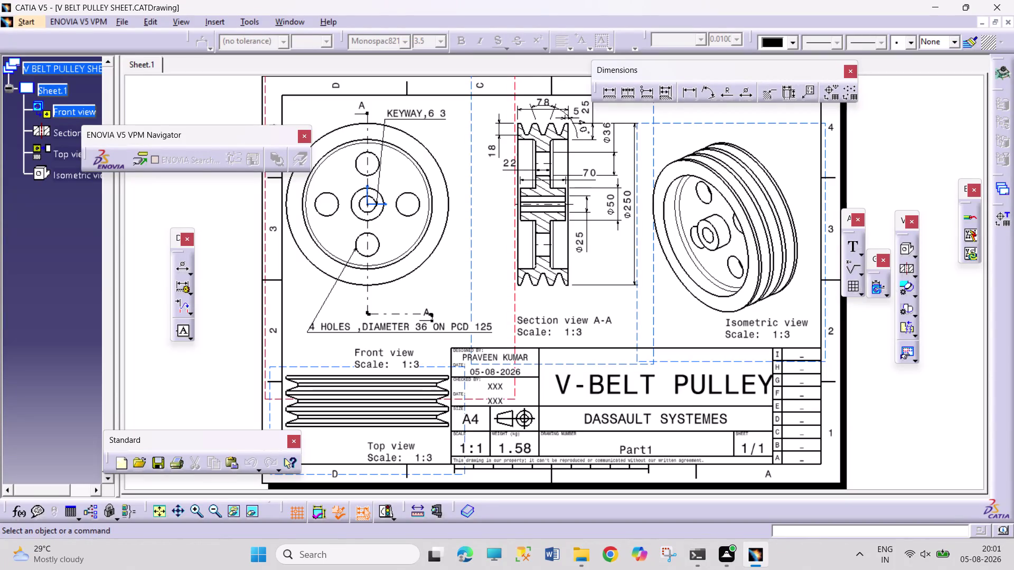
Nudge the Dimensions toolbar off its spot above the section view.
drag(776, 138, 801, 167)
drag(773, 134, 805, 178)
drag(779, 135, 779, 137)
drag(780, 137, 806, 175)
drag(790, 141, 810, 177)
drag(784, 135, 809, 178)
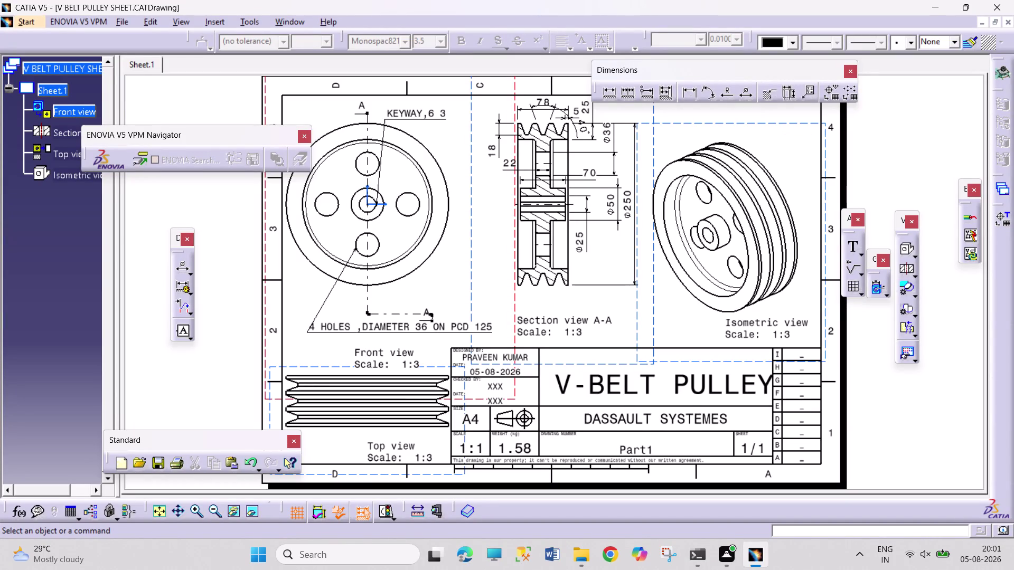
drag(790, 142, 807, 182)
drag(789, 145, 803, 170)
drag(777, 139, 801, 175)
drag(774, 137, 796, 167)
drag(796, 167, 809, 184)
drag(780, 141, 798, 178)
drag(780, 144, 805, 186)
drag(783, 147, 814, 196)
drag(790, 149, 798, 166)
drag(799, 167, 813, 202)
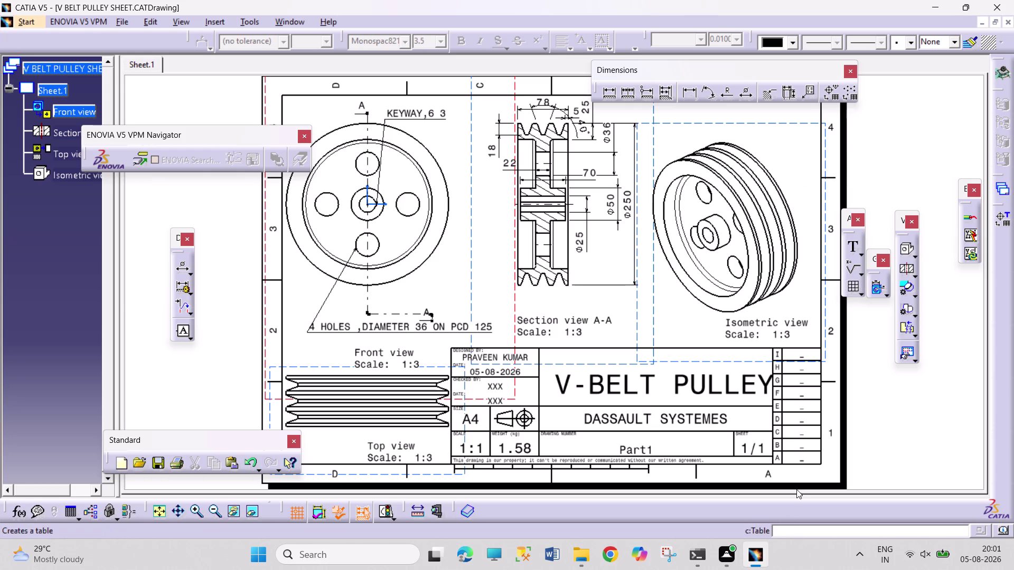
Shift the toolbar around the lower-right area of the sheet canvas.
drag(878, 374, 908, 451)
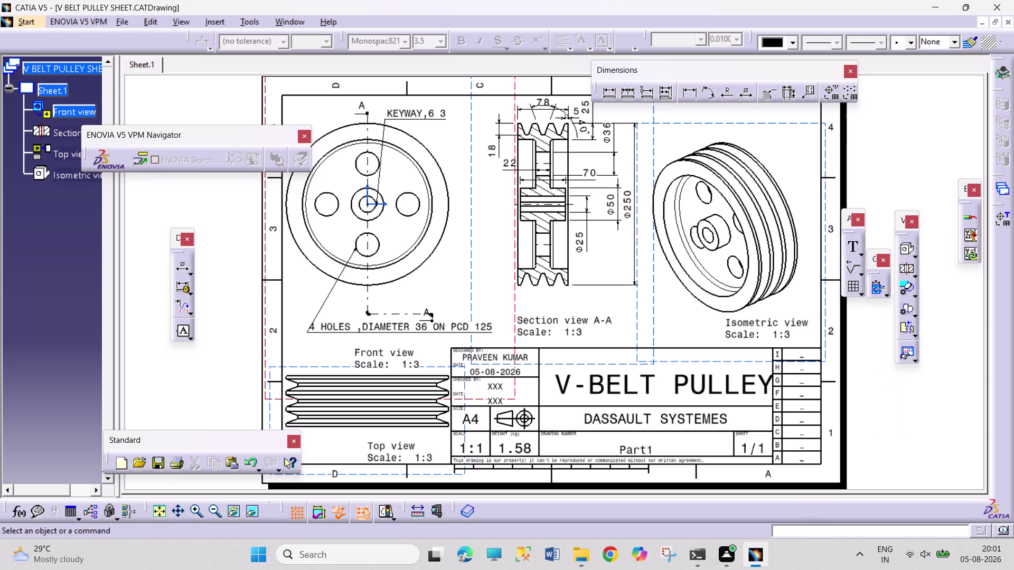
drag(907, 452, 908, 452)
drag(878, 324, 932, 460)
drag(869, 312, 938, 445)
drag(938, 446, 947, 452)
drag(871, 308, 905, 368)
drag(905, 368, 939, 472)
drag(869, 314, 944, 458)
drag(852, 315, 853, 321)
drag(853, 321, 978, 488)
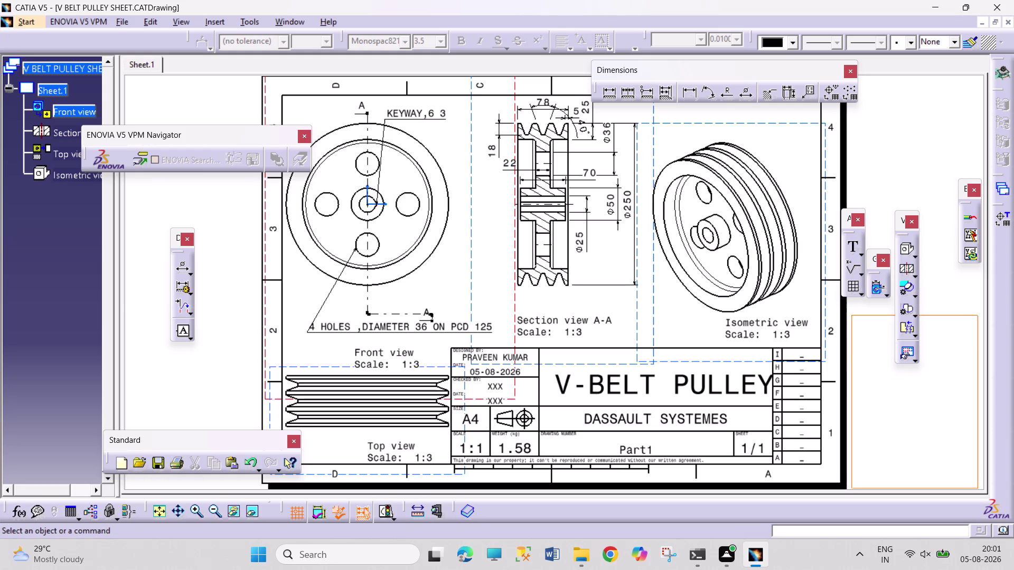
drag(977, 487, 978, 481)
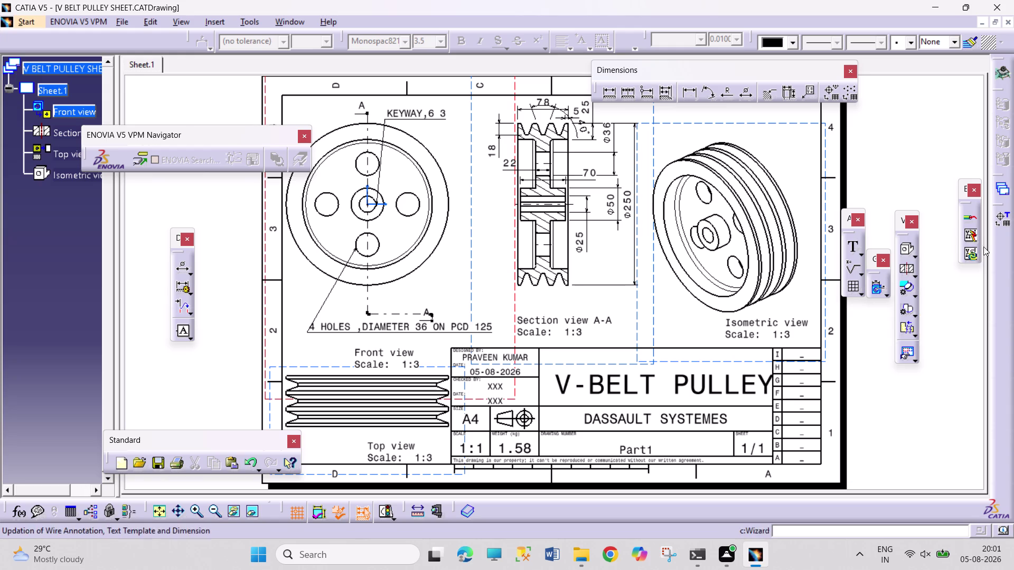
Pull the Dimensions toolbar from the top edge down the right side.
drag(896, 97, 936, 186)
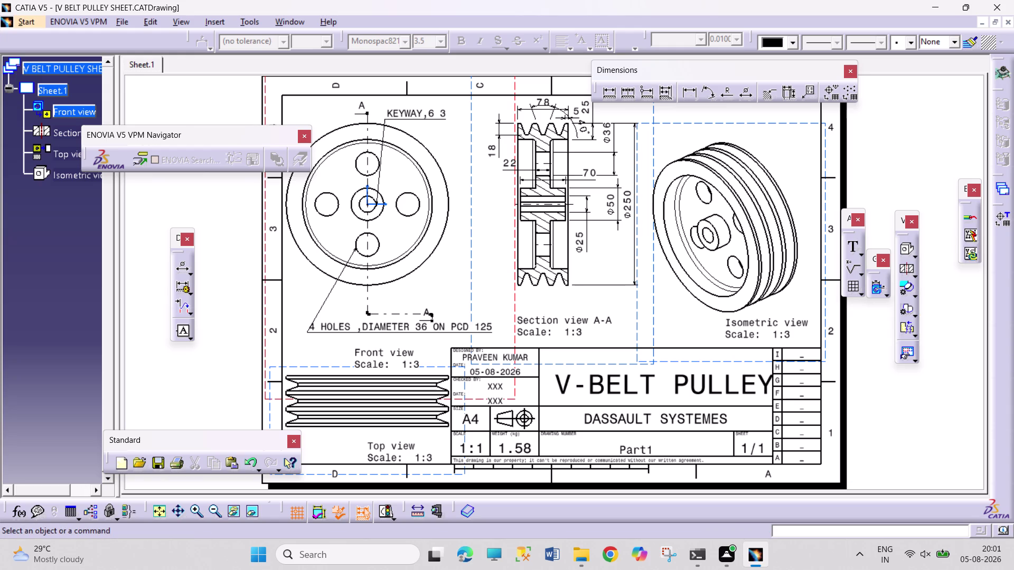
drag(886, 107, 931, 216)
drag(931, 217, 931, 405)
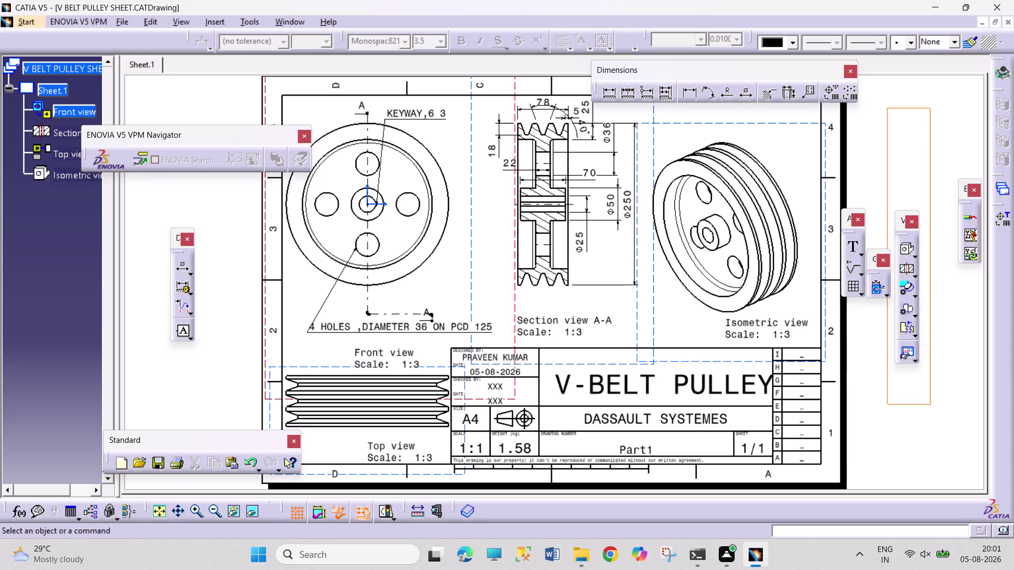
drag(930, 404, 930, 430)
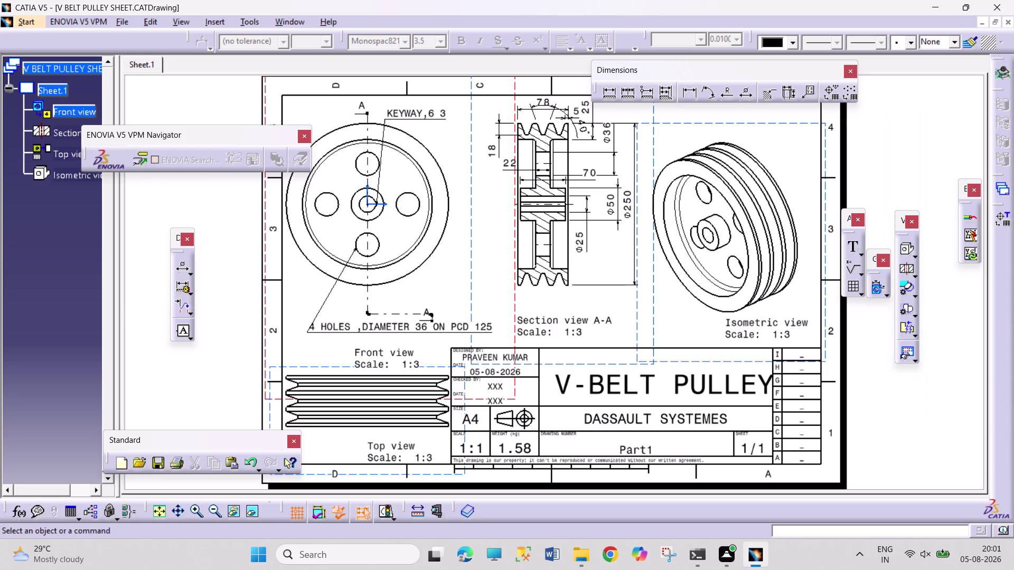
drag(929, 430, 930, 453)
drag(870, 102, 944, 470)
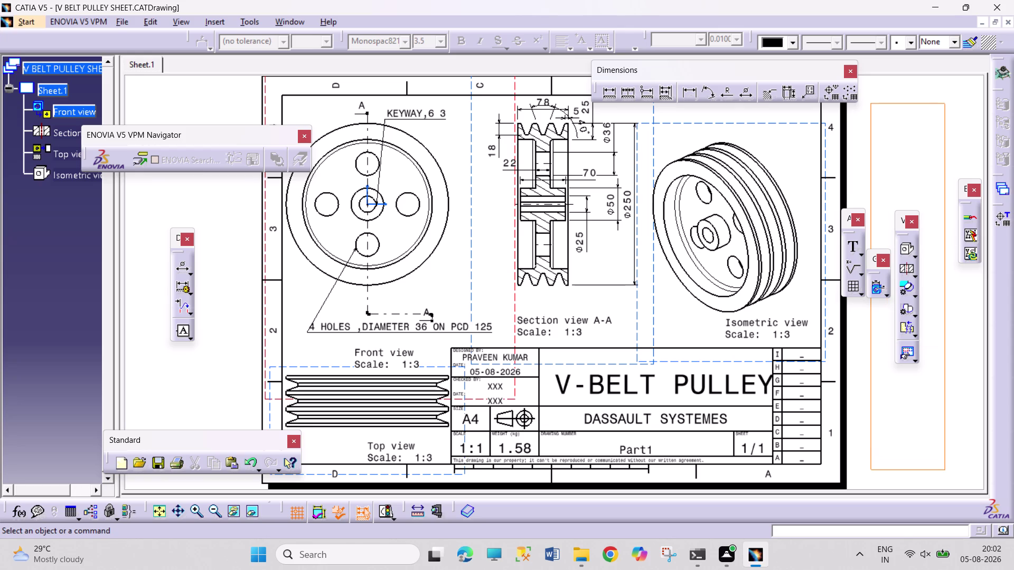
drag(944, 471, 946, 460)
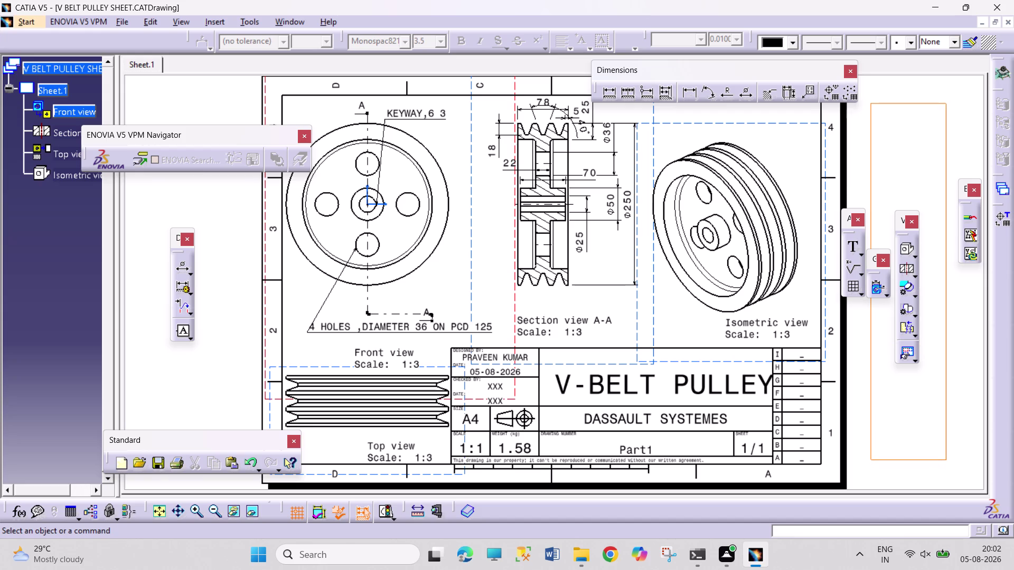
drag(945, 460, 944, 457)
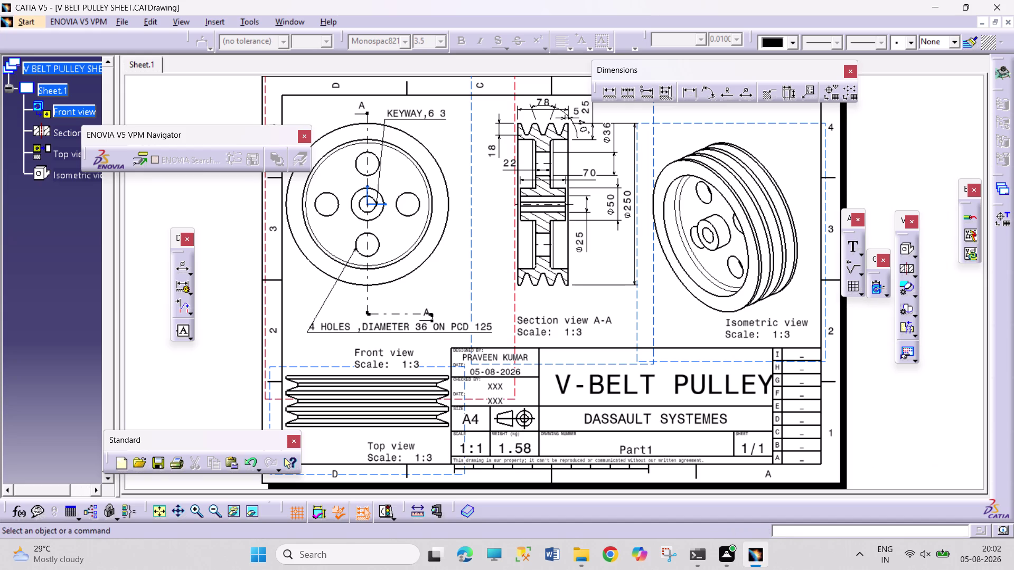
drag(871, 91, 950, 462)
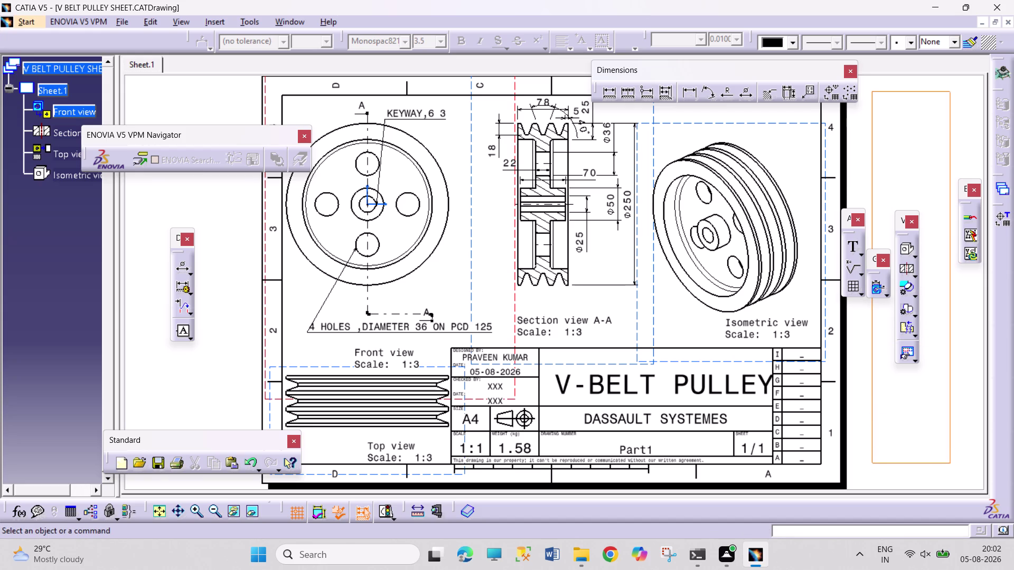
drag(949, 462, 944, 477)
Carry the dimensioning tools toward the isometric view, clear of the section view.
drag(858, 97, 886, 194)
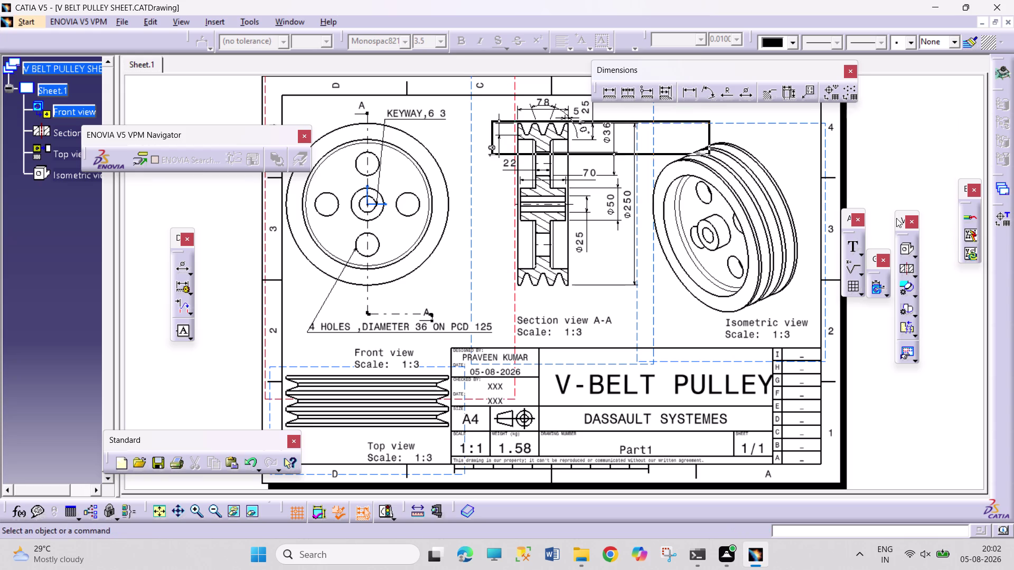
drag(887, 194, 911, 254)
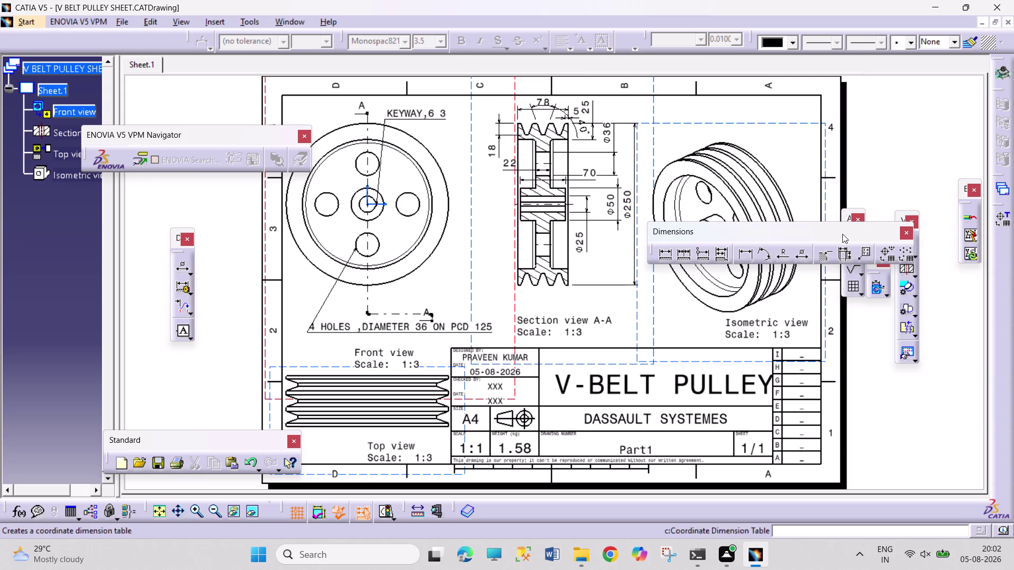
drag(841, 229, 851, 85)
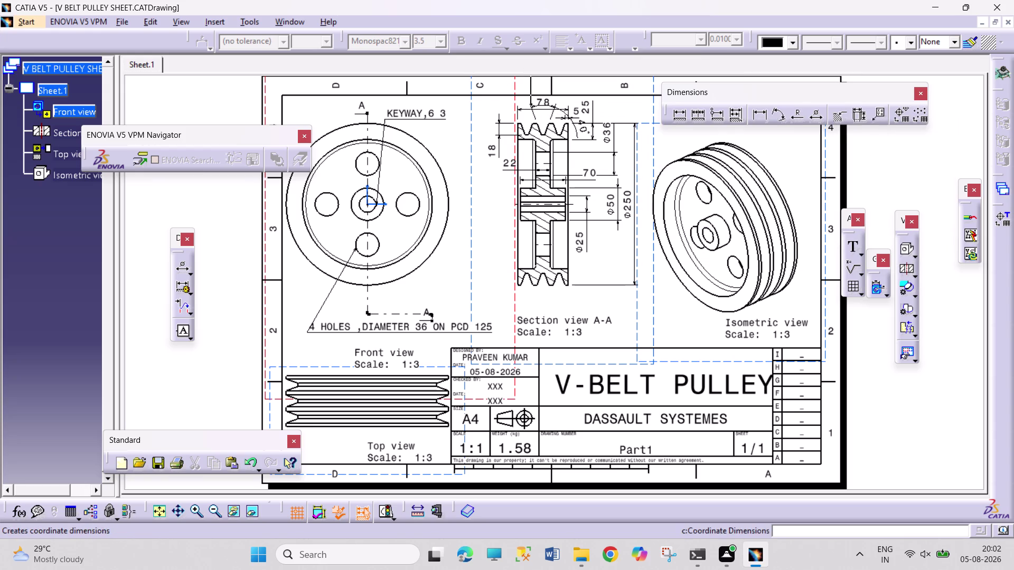
drag(860, 149, 941, 423)
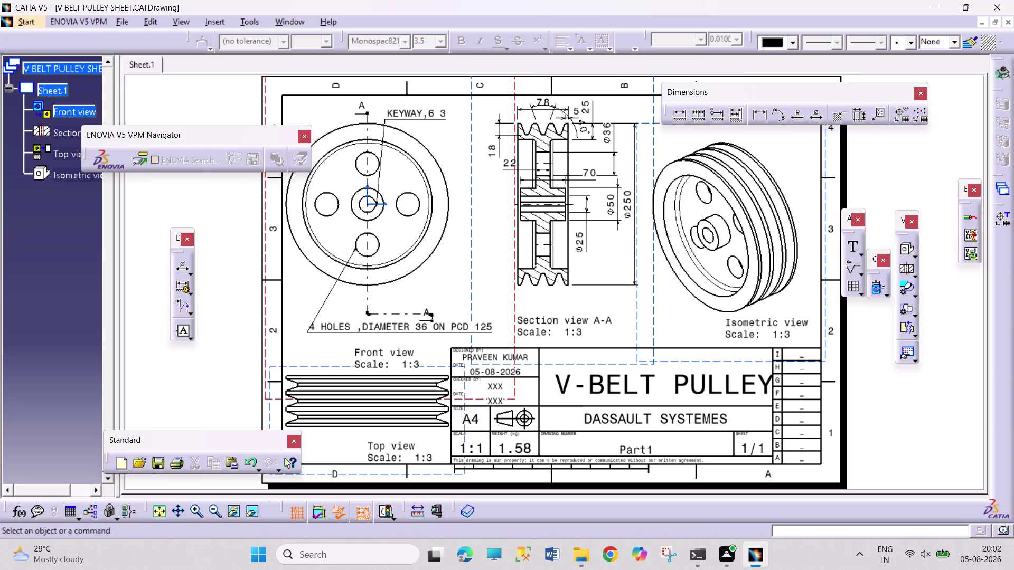
drag(940, 423, 941, 445)
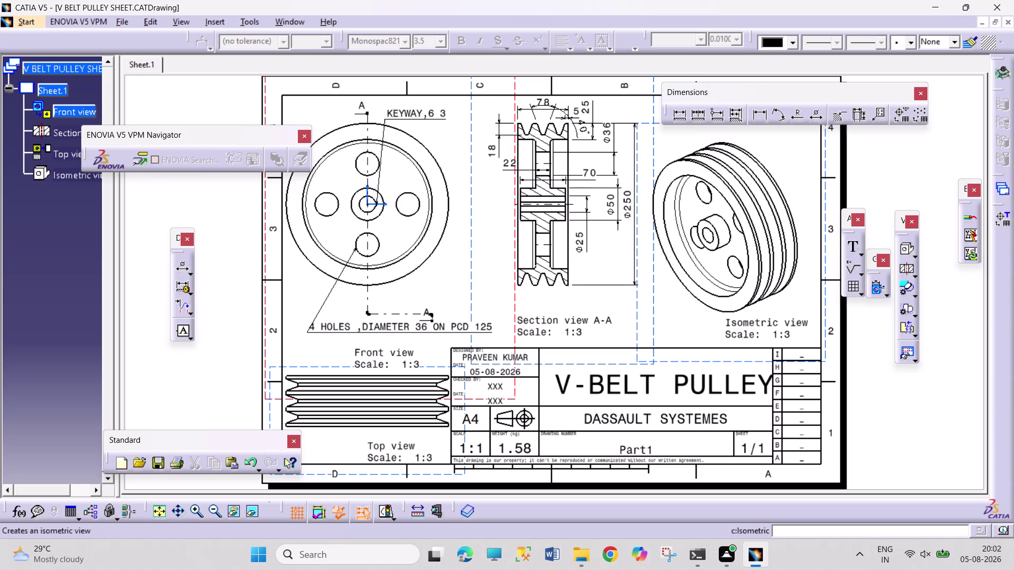
drag(864, 140, 943, 449)
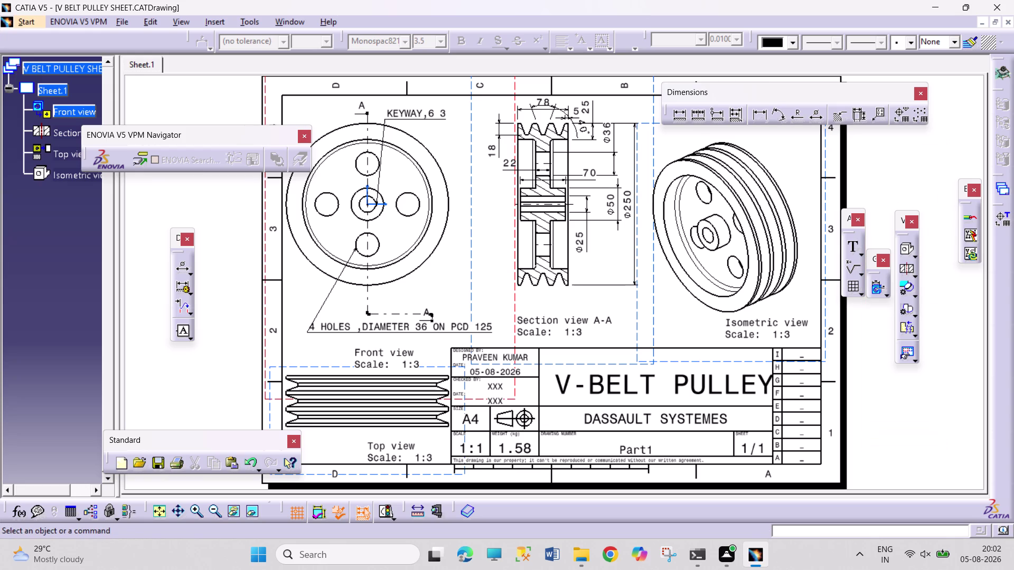
drag(862, 140, 943, 348)
drag(942, 349, 945, 436)
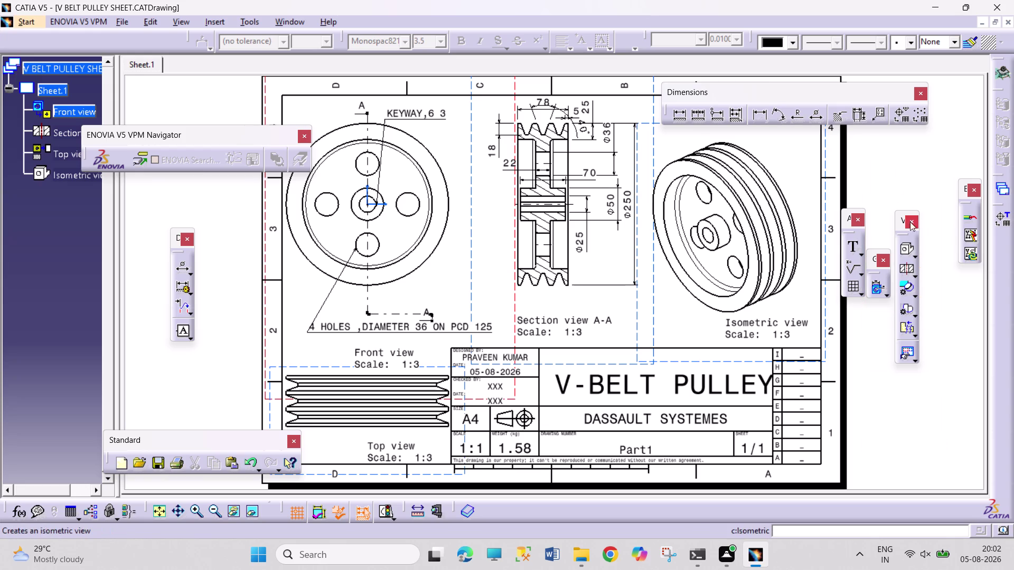
drag(862, 164, 949, 433)
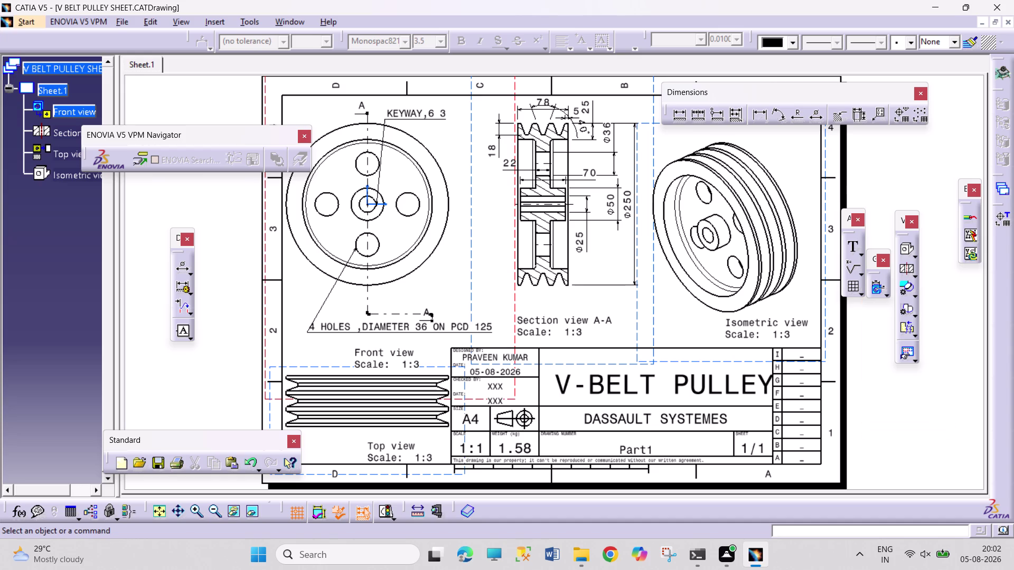
drag(949, 433, 949, 446)
Settle the Dimensions toolbar on the right, above the isometric view area.
drag(862, 150, 891, 210)
drag(891, 210, 940, 427)
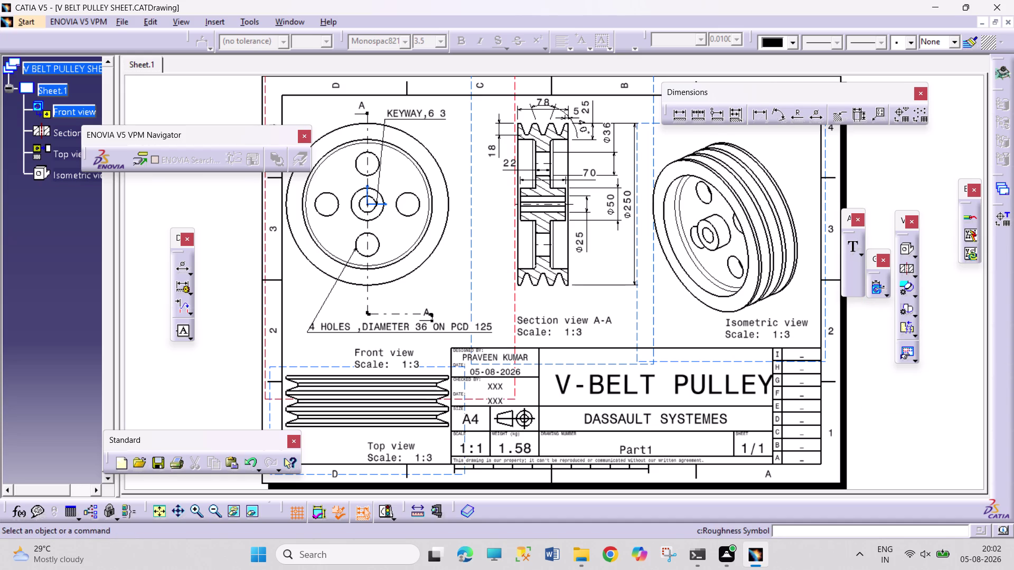
drag(862, 159, 959, 448)
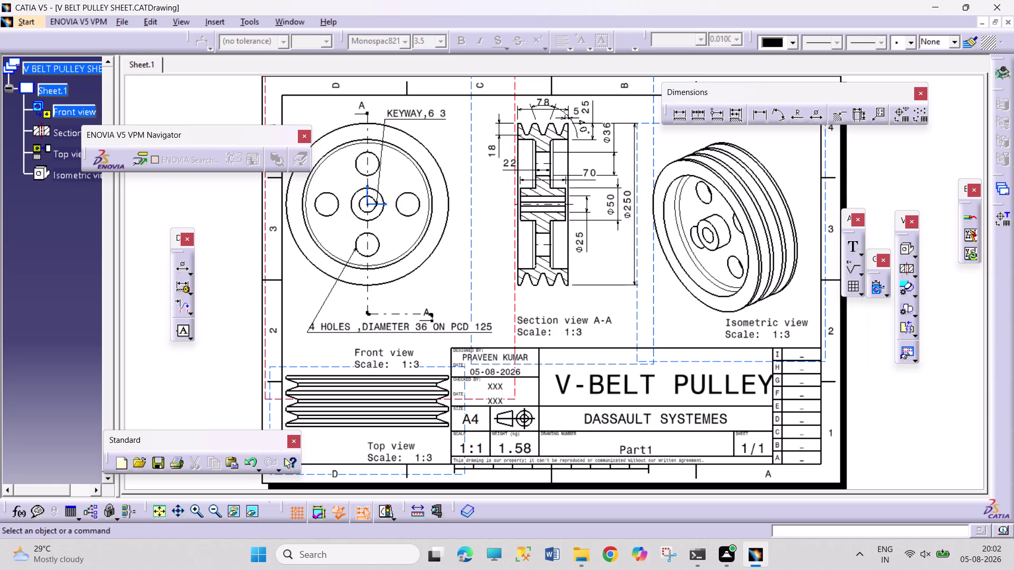
drag(959, 448, 950, 452)
drag(865, 157, 934, 454)
drag(934, 454, 945, 452)
drag(862, 146, 949, 411)
drag(871, 138, 924, 226)
drag(925, 226, 941, 408)
drag(864, 140, 949, 413)
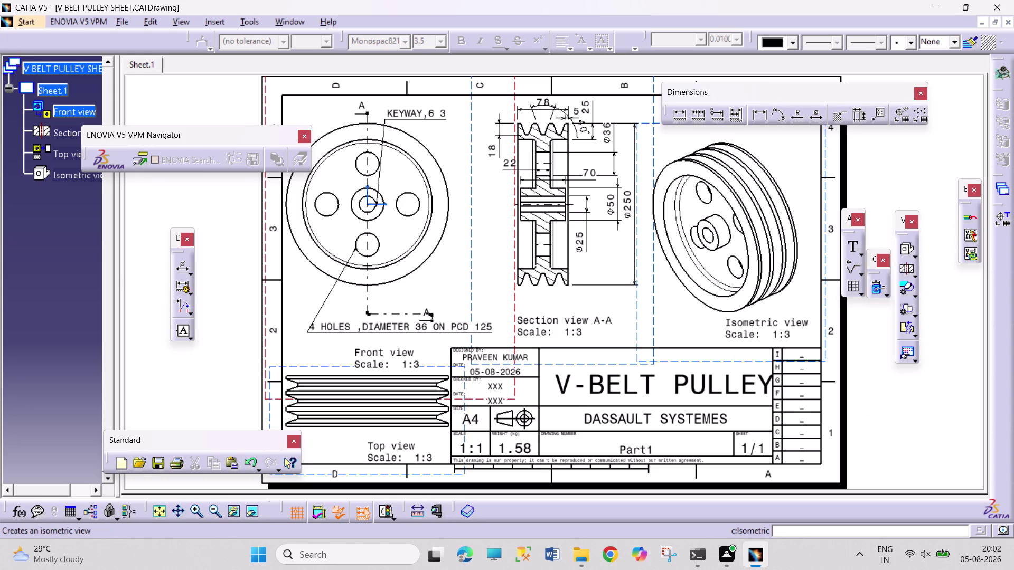
drag(867, 144, 937, 397)
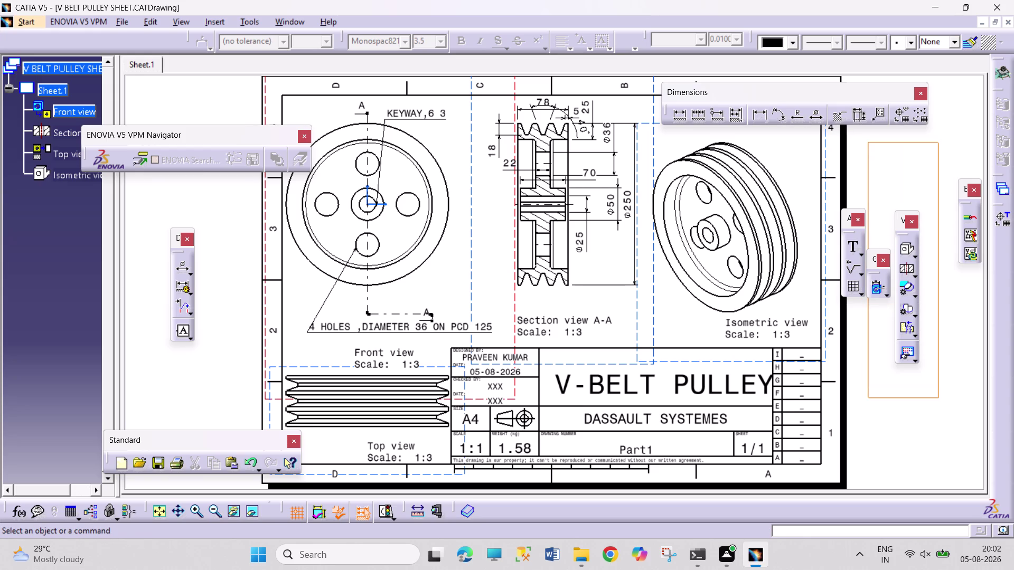
drag(937, 397, 939, 398)
drag(859, 167, 944, 375)
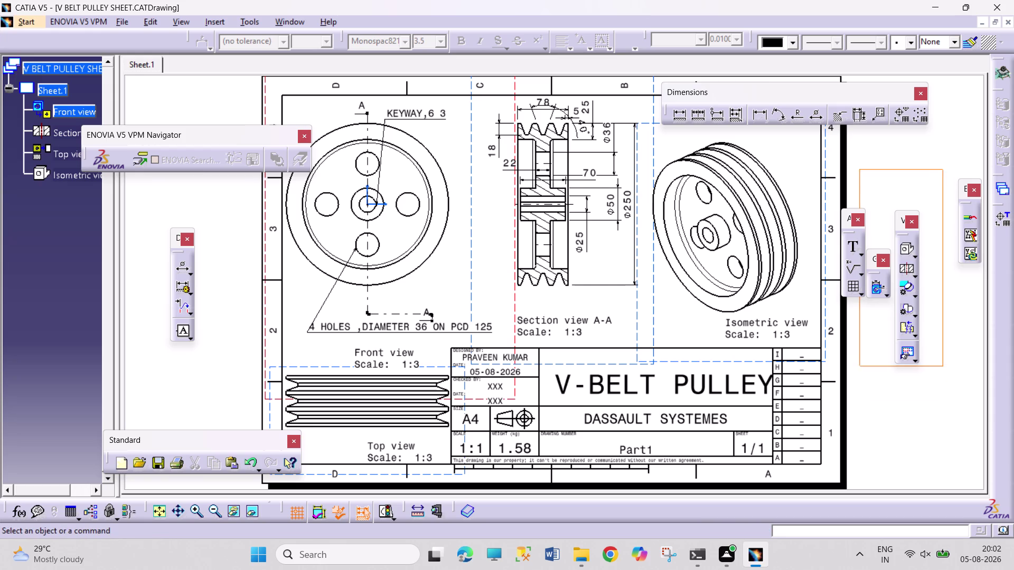
drag(944, 375, 944, 400)
drag(860, 160, 874, 203)
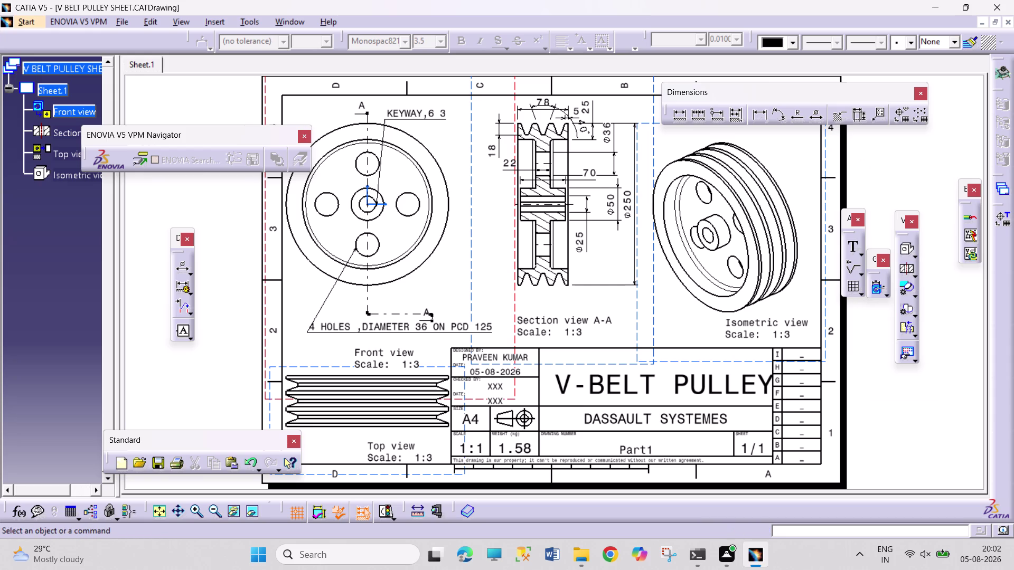
drag(874, 203, 947, 421)
drag(869, 165, 878, 194)
drag(878, 193, 930, 386)
drag(864, 149, 948, 364)
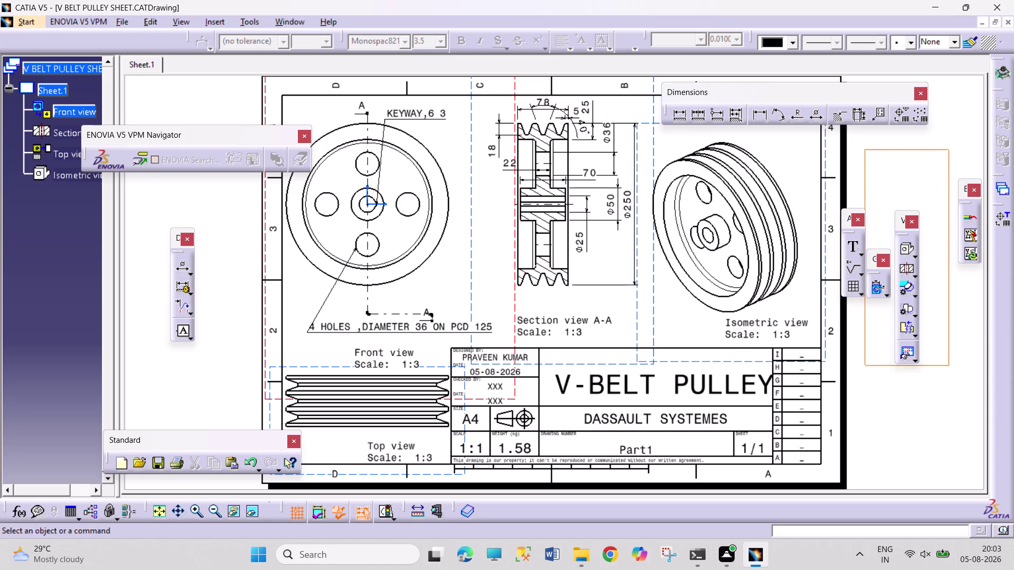
drag(949, 364, 946, 385)
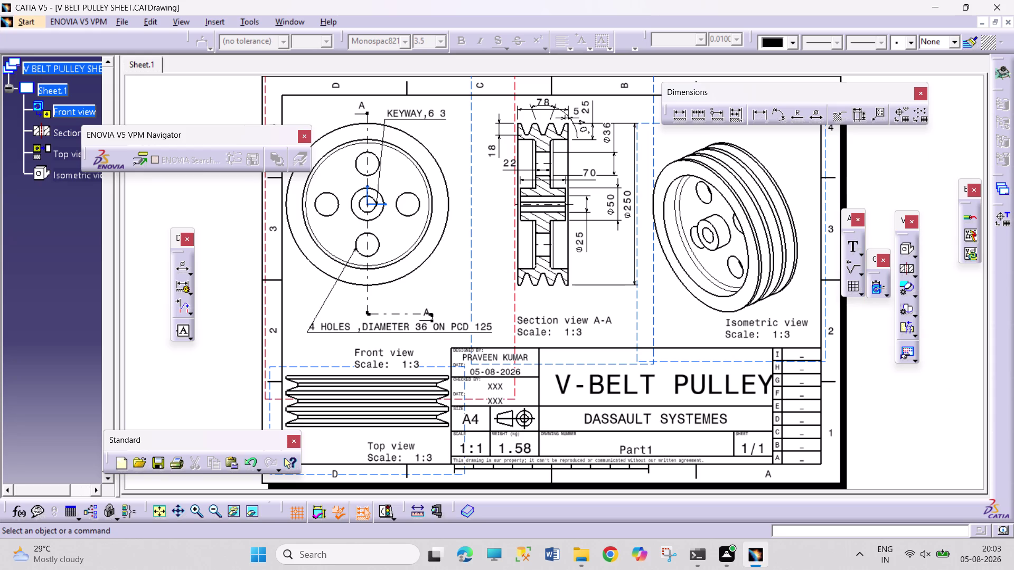
drag(937, 297, 956, 365)
drag(929, 210, 941, 238)
drag(941, 239, 957, 359)
drag(958, 360, 960, 365)
drag(925, 169, 951, 373)
drag(877, 150, 883, 204)
drag(883, 203, 944, 387)
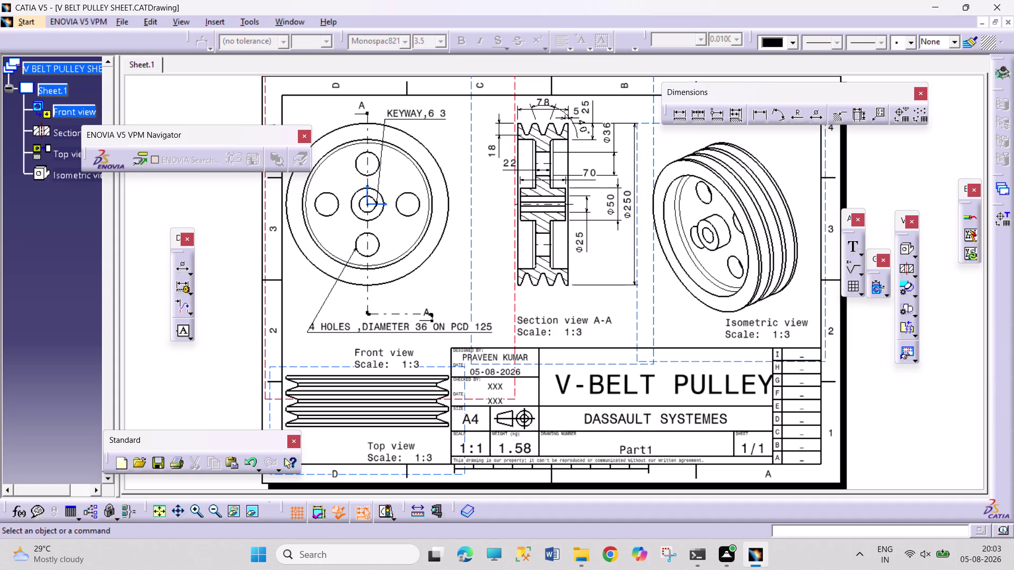
drag(927, 210, 950, 339)
drag(950, 340, 952, 365)
drag(928, 211, 950, 332)
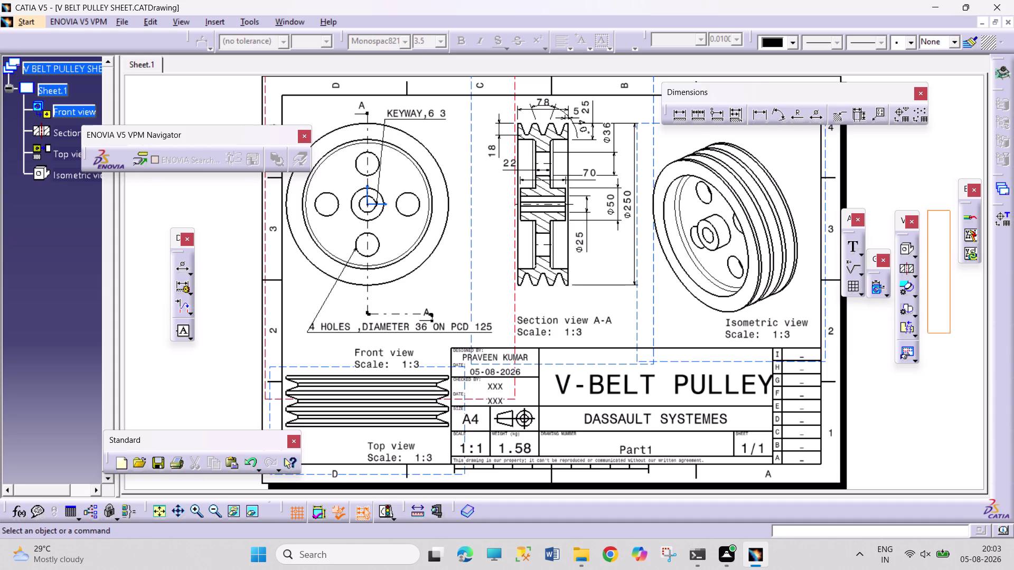
drag(949, 332, 956, 365)
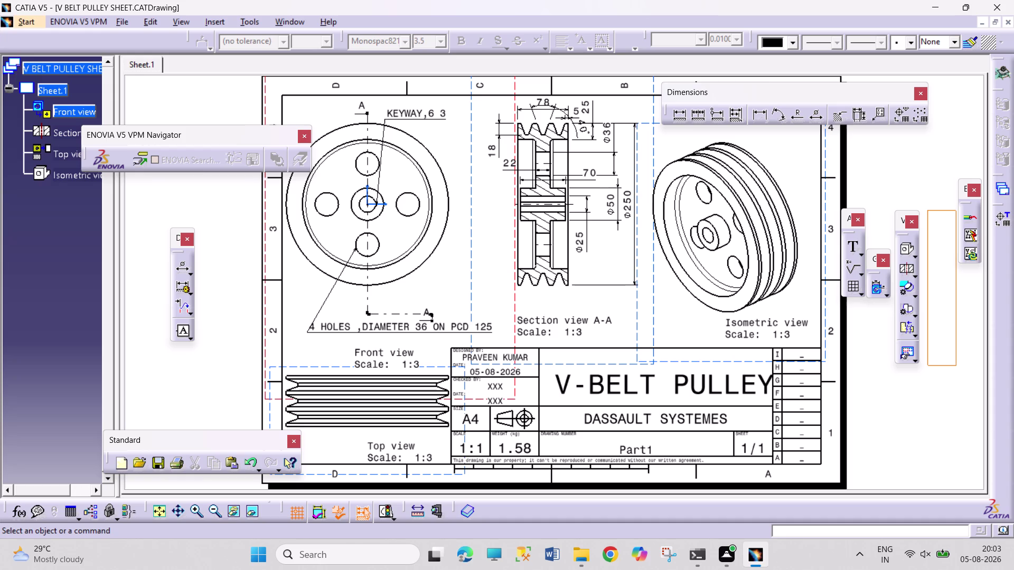
drag(927, 201, 947, 344)
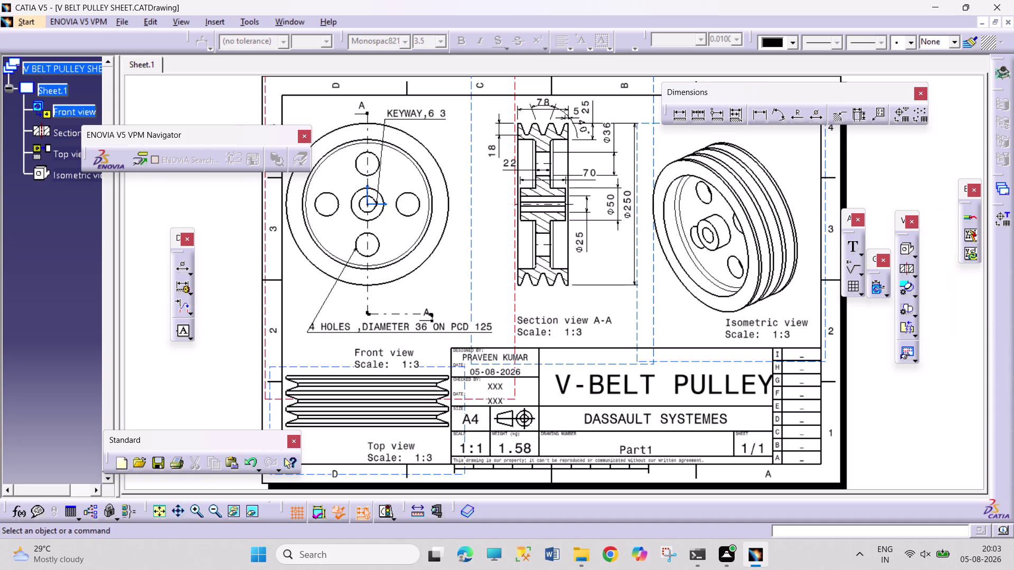
drag(947, 345, 952, 372)
drag(926, 198, 956, 376)
drag(924, 196, 944, 305)
drag(945, 305, 949, 371)
drag(925, 199, 952, 349)
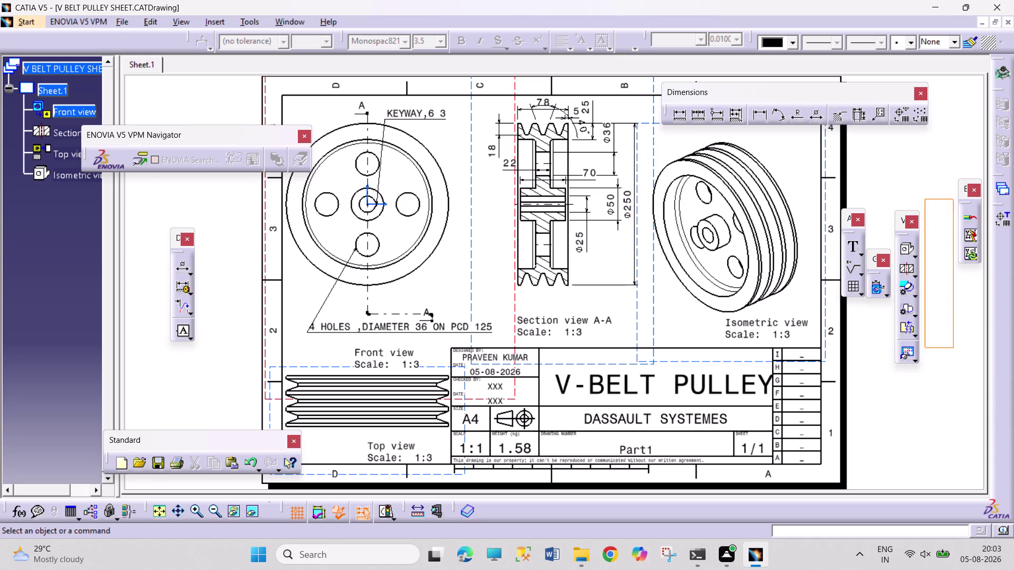
drag(952, 349, 947, 377)
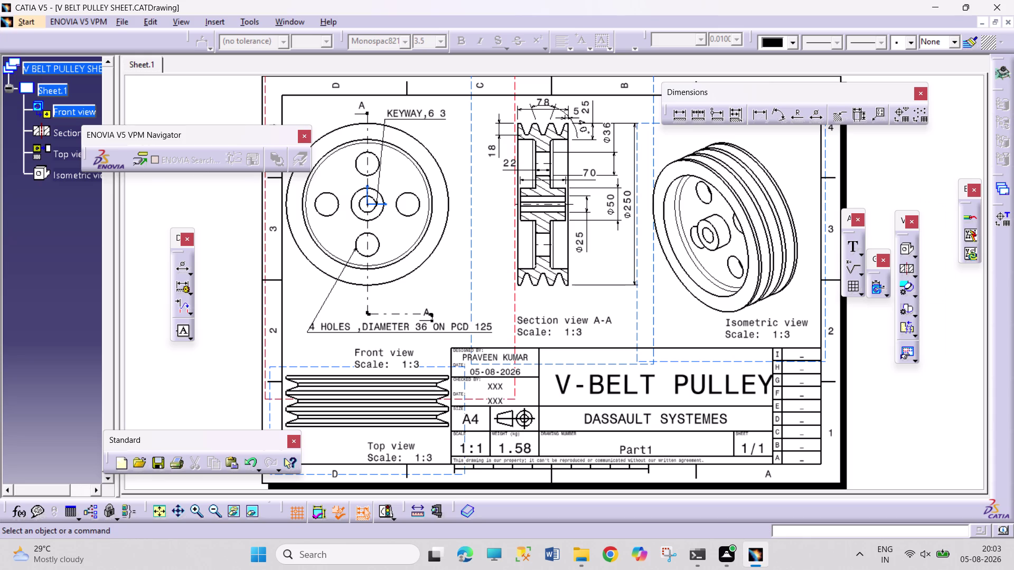
drag(936, 81, 938, 82)
drag(938, 82, 963, 129)
drag(963, 129, 964, 129)
drag(939, 84, 965, 124)
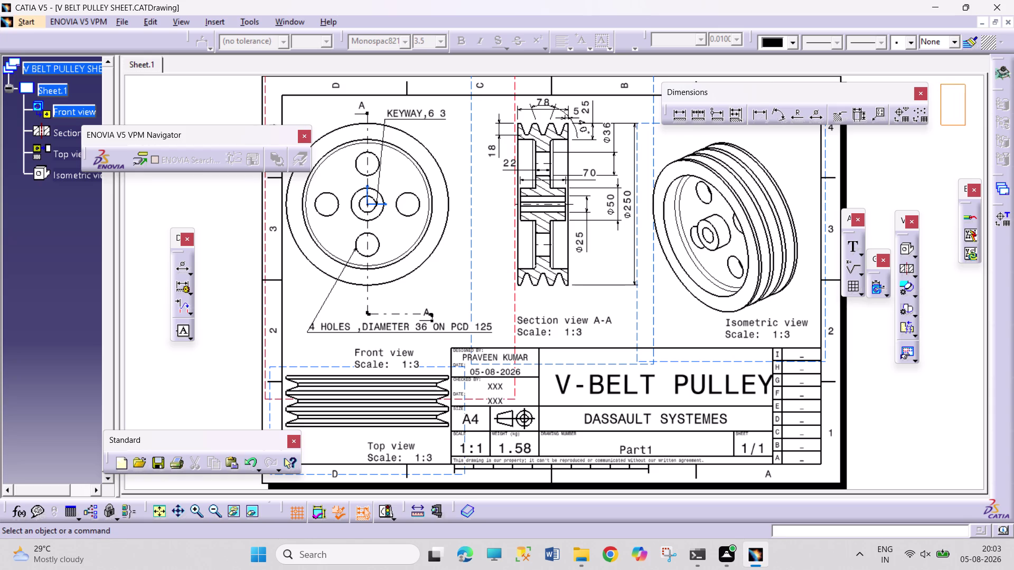
drag(965, 125, 967, 124)
drag(967, 125, 974, 125)
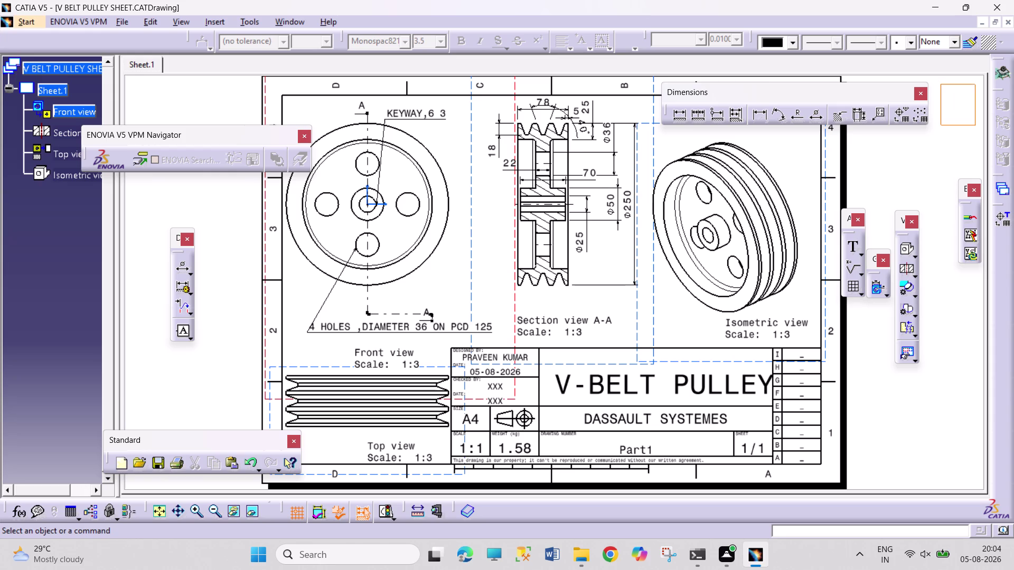
drag(974, 126, 974, 127)
drag(868, 172, 931, 350)
drag(932, 349, 938, 400)
drag(850, 140, 878, 190)
drag(878, 190, 921, 201)
drag(860, 130, 883, 171)
drag(882, 171, 899, 182)
drag(862, 138, 896, 192)
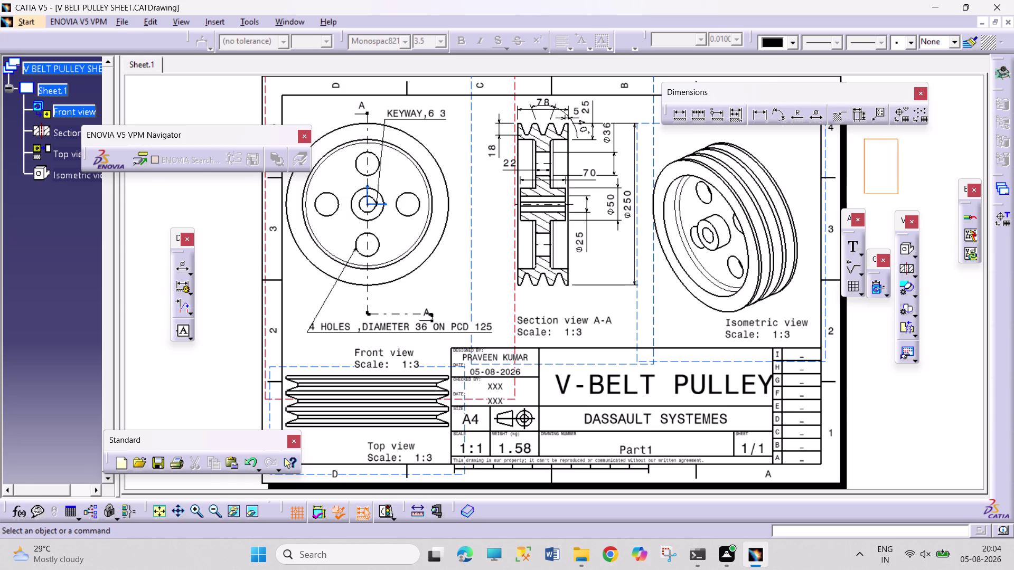
drag(896, 193, 922, 203)
drag(854, 127, 873, 169)
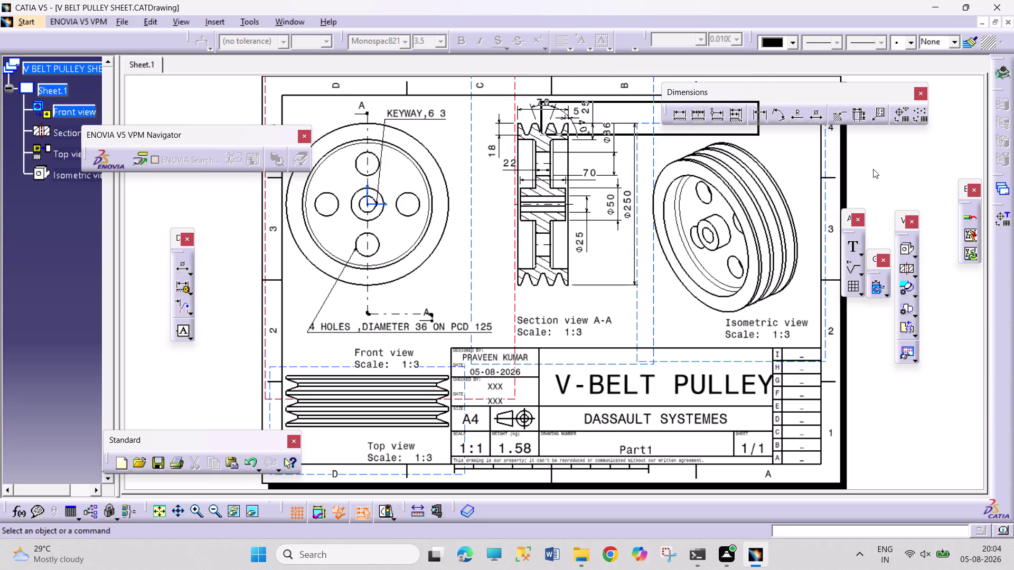
drag(873, 169, 848, 126)
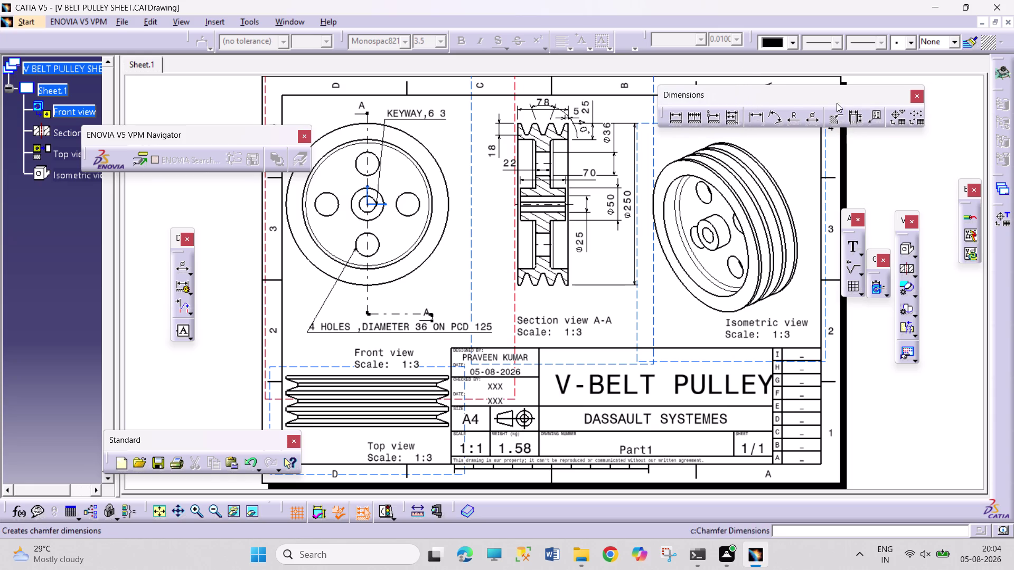
drag(834, 96, 837, 74)
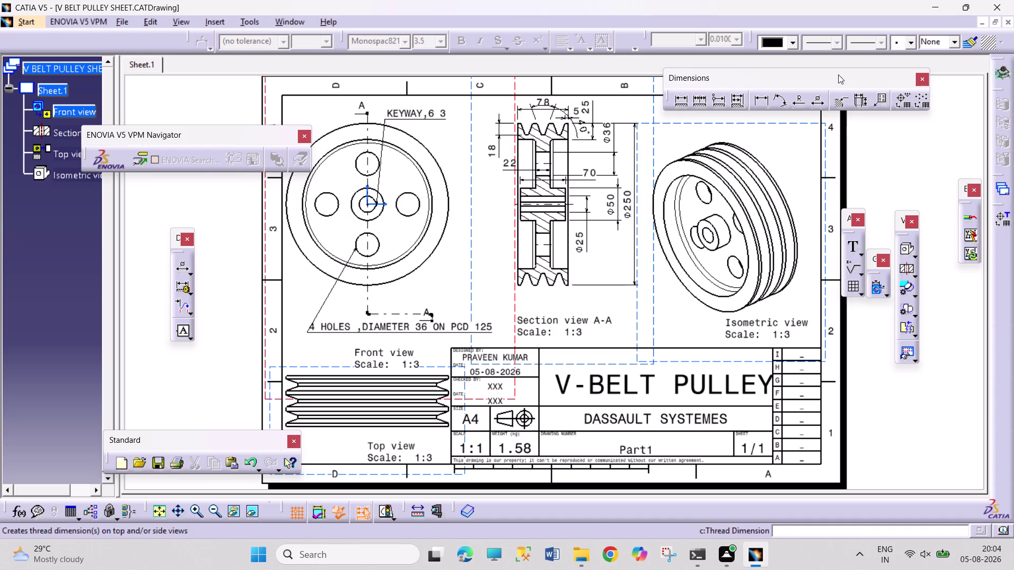
drag(854, 125, 913, 196)
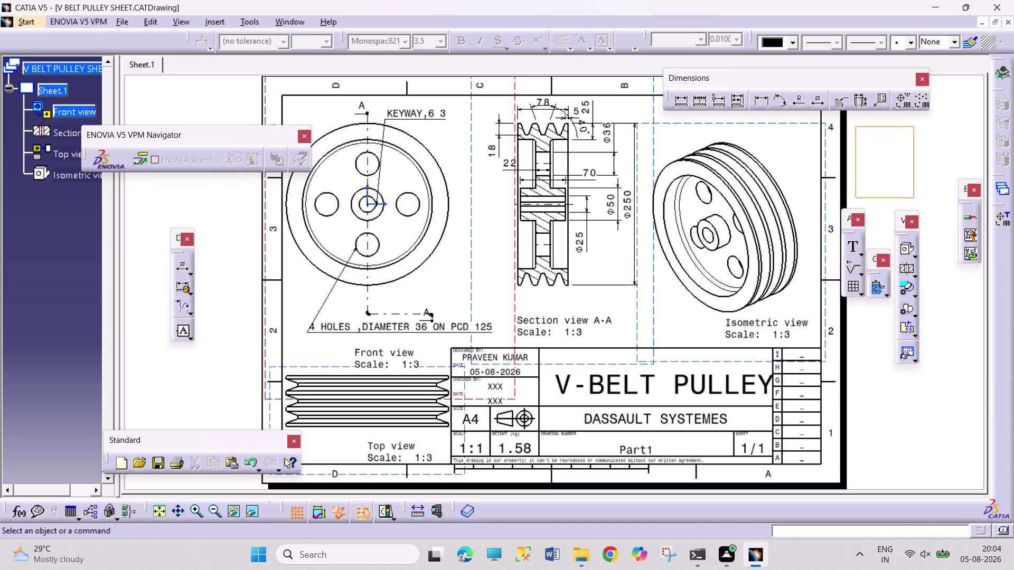
drag(912, 196, 922, 202)
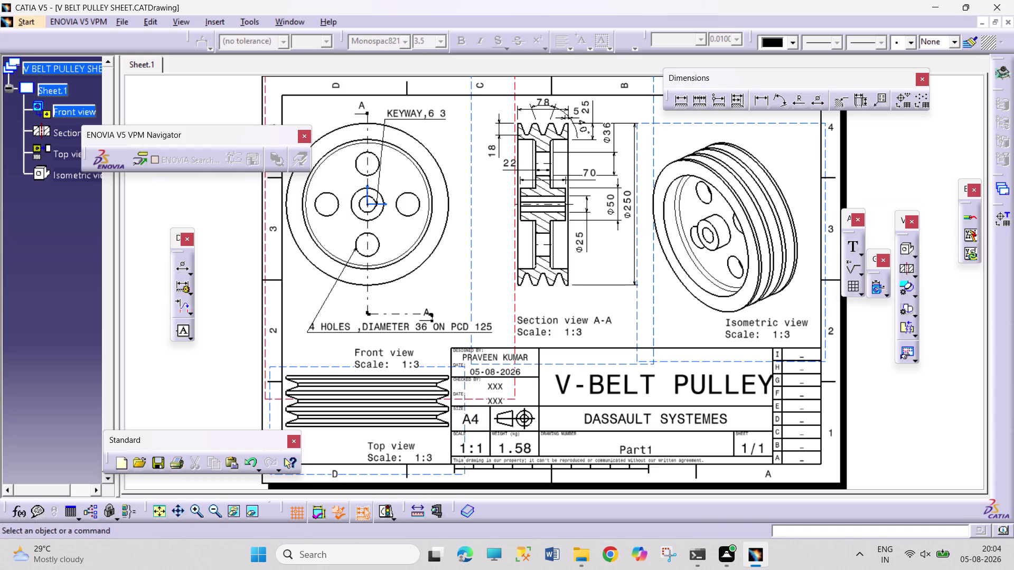
drag(860, 124, 918, 204)
drag(864, 124, 909, 185)
drag(909, 185, 922, 200)
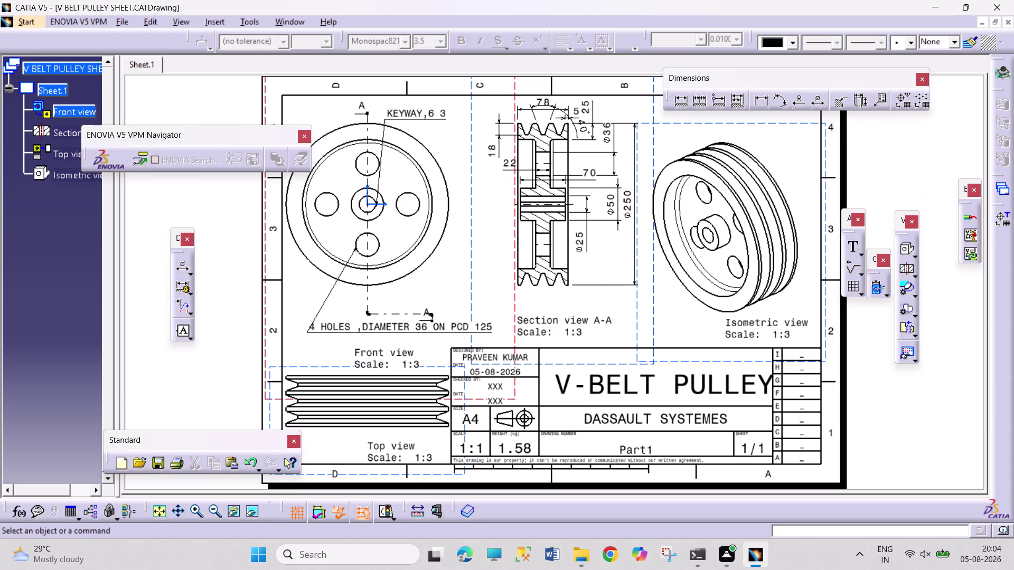
drag(868, 125, 915, 196)
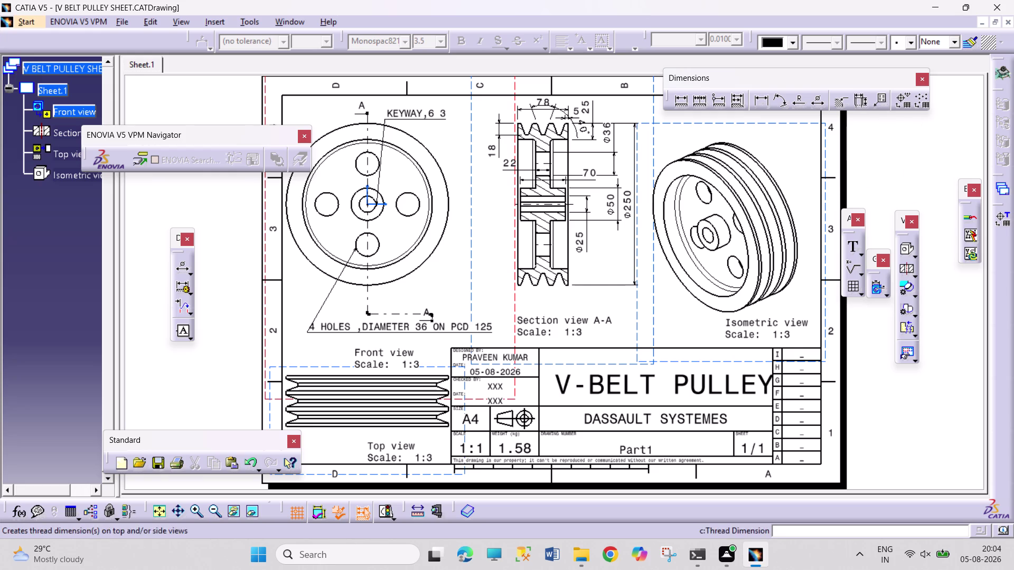
drag(857, 119, 907, 173)
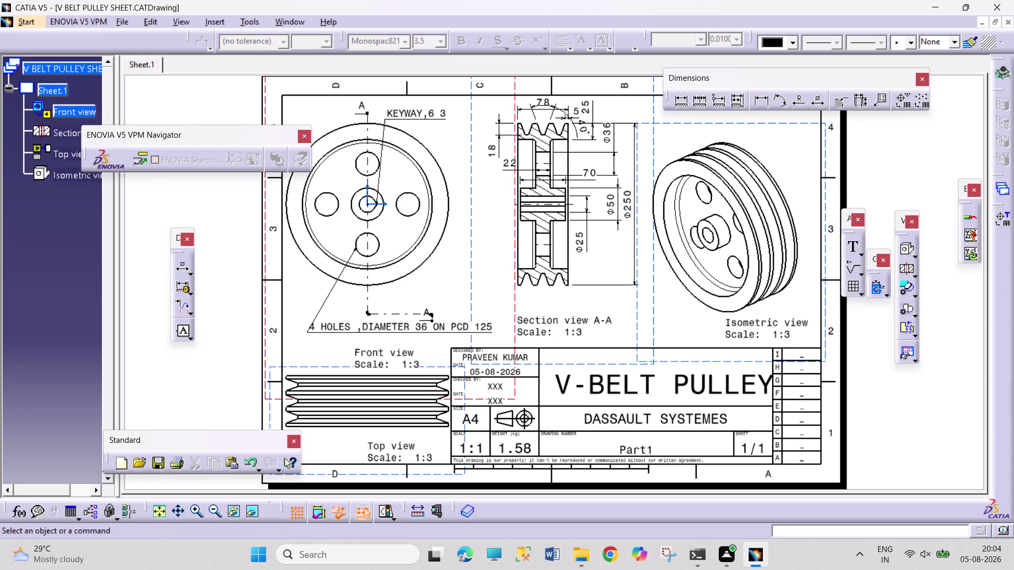
drag(907, 174, 920, 200)
drag(861, 121, 886, 164)
drag(886, 164, 952, 345)
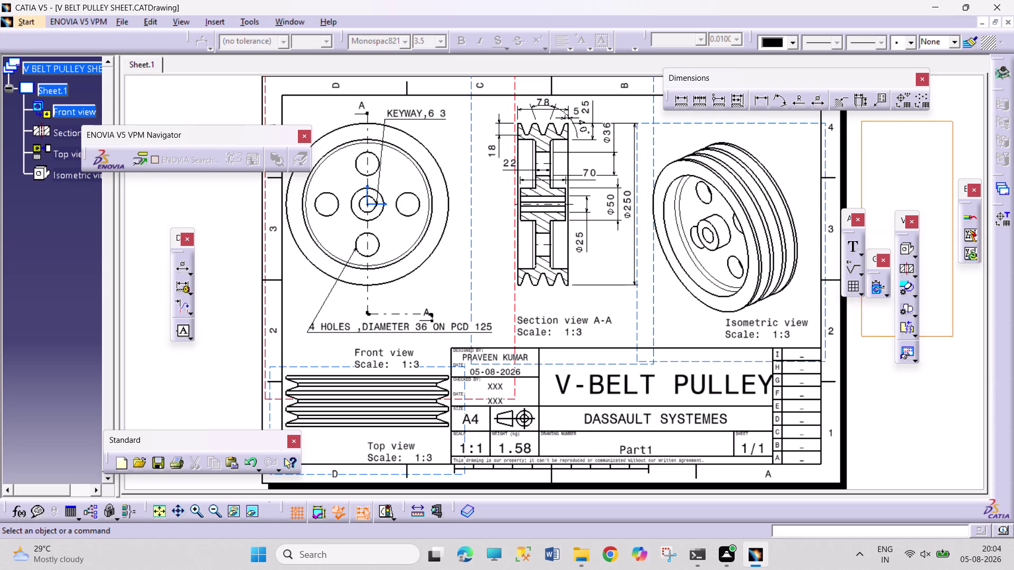
drag(953, 346, 915, 426)
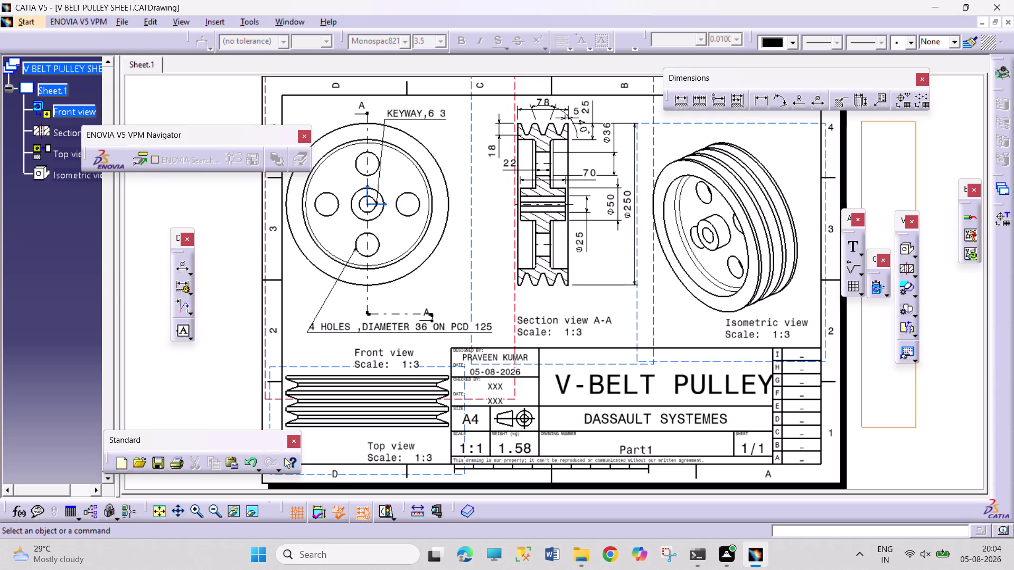
drag(915, 427, 919, 366)
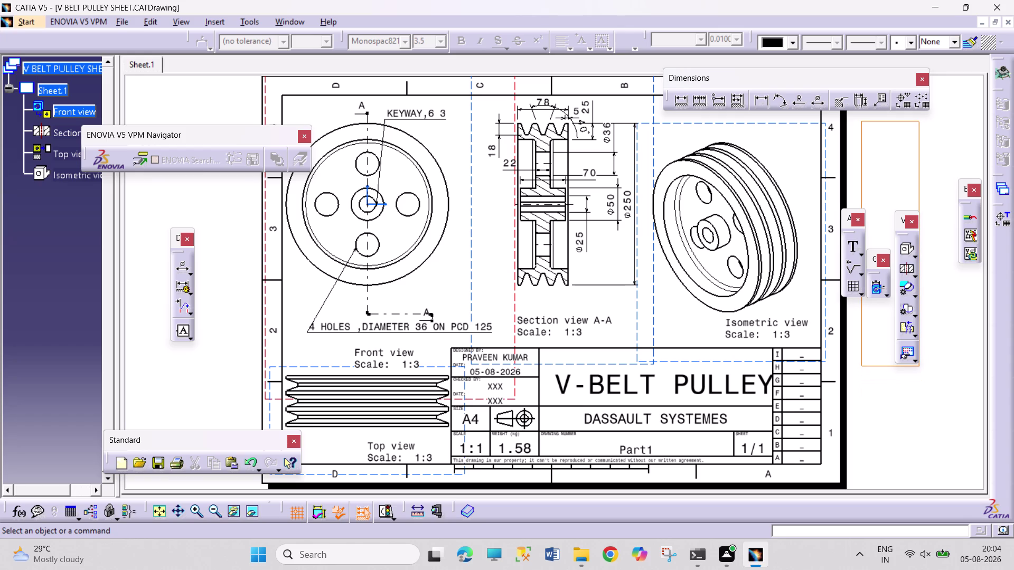
drag(918, 366, 922, 437)
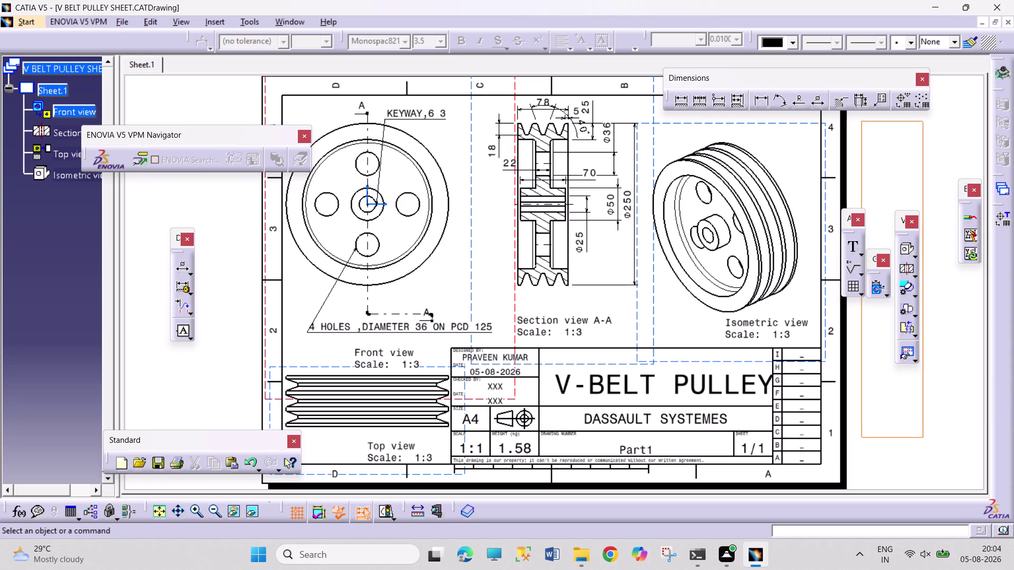
drag(923, 437, 921, 396)
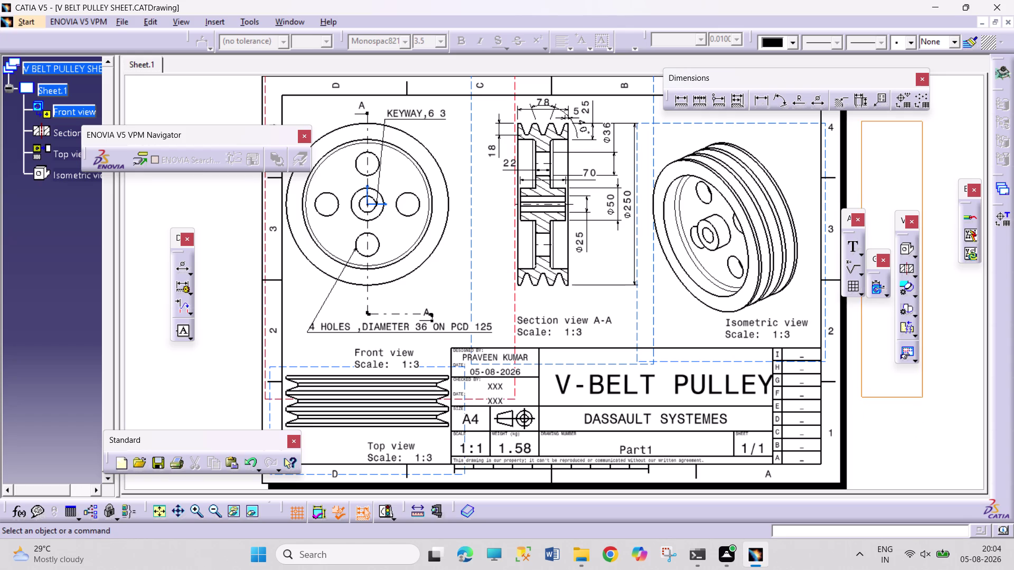
drag(922, 396, 919, 366)
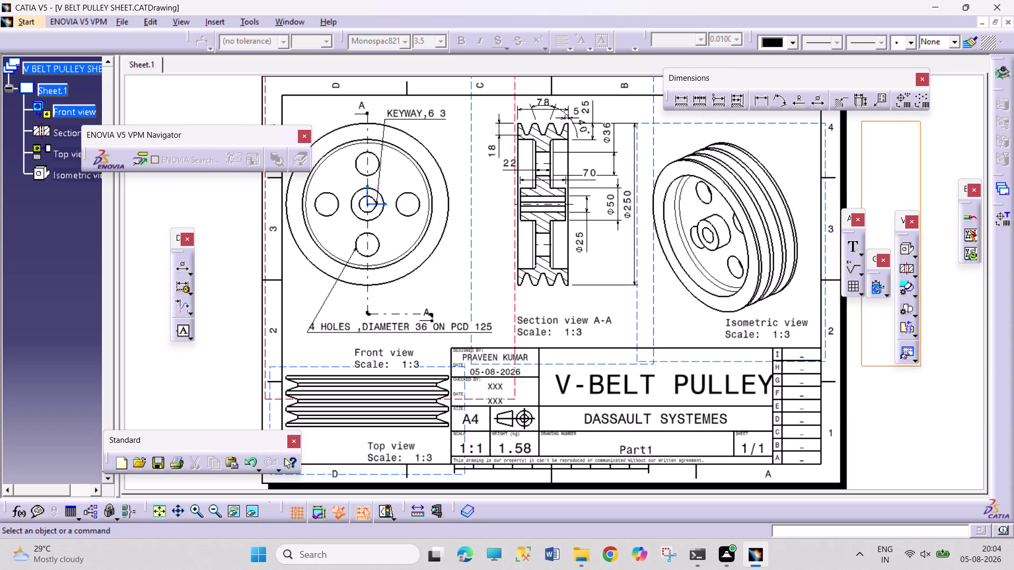
drag(920, 367, 920, 369)
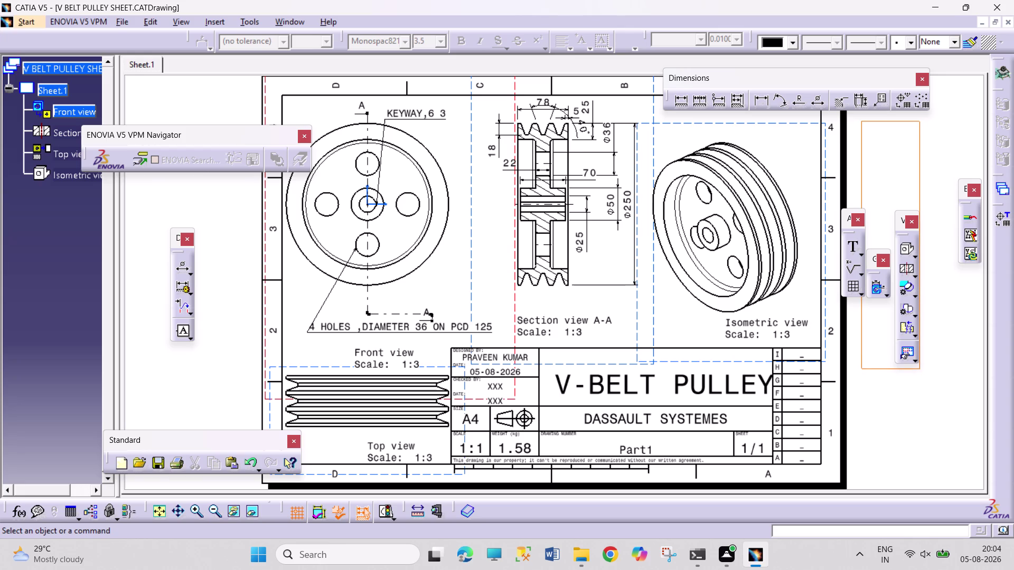
drag(920, 369, 929, 365)
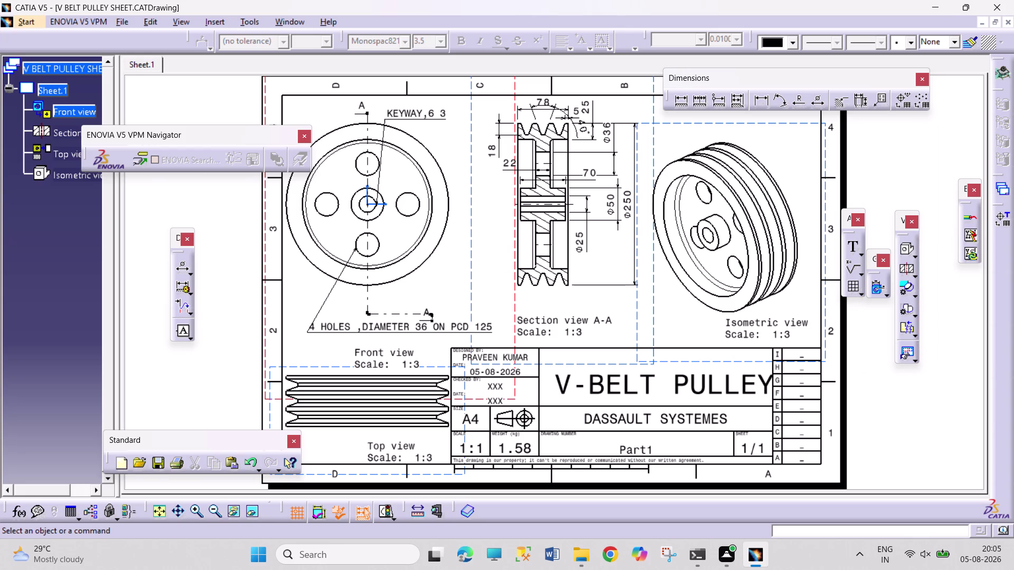
drag(929, 202, 952, 379)
drag(953, 379, 958, 379)
drag(928, 194, 953, 387)
drag(953, 386, 952, 387)
drag(921, 167, 955, 305)
drag(924, 173, 960, 370)
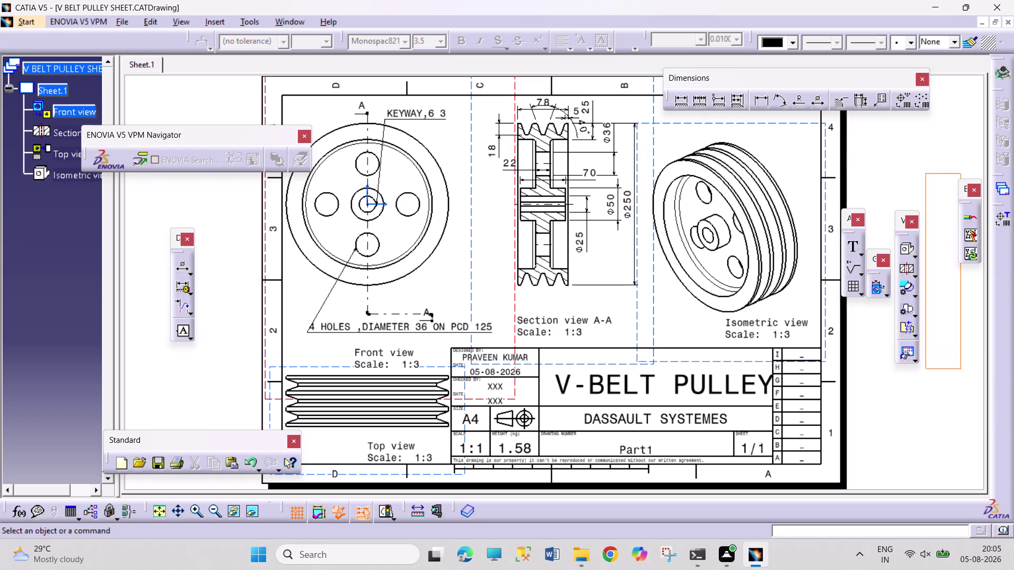
drag(960, 370, 946, 393)
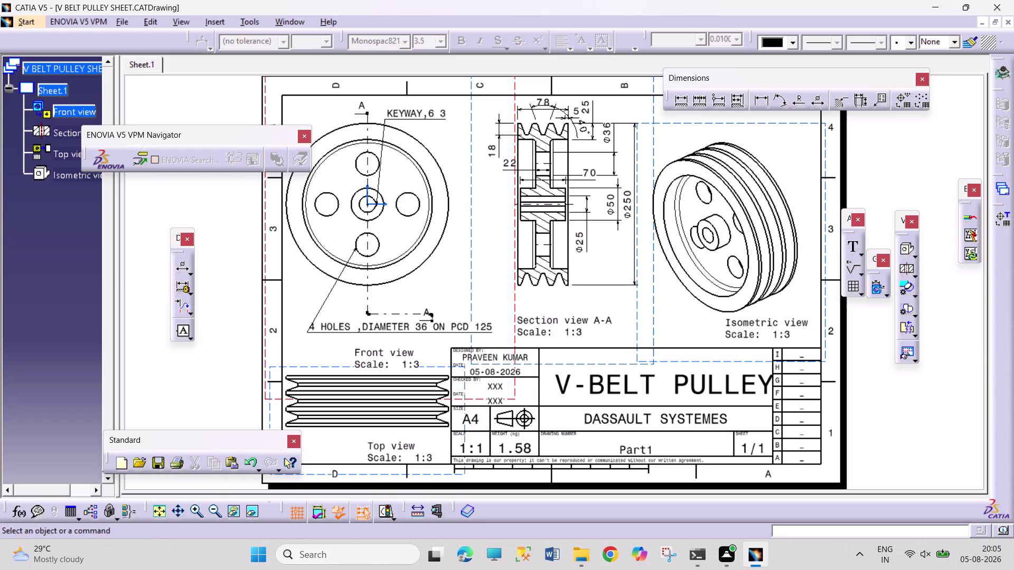
drag(931, 187, 942, 394)
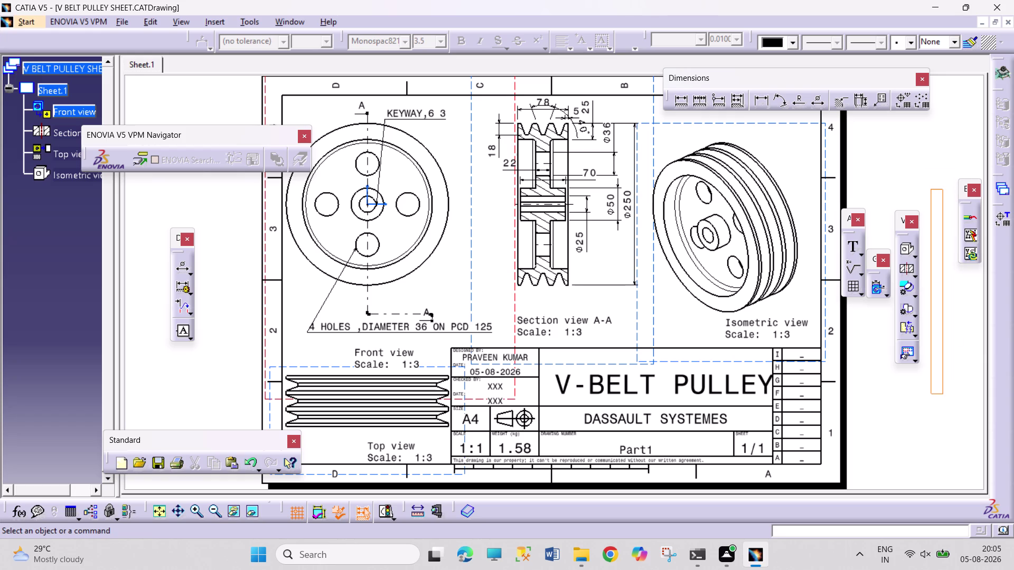
drag(943, 393, 951, 385)
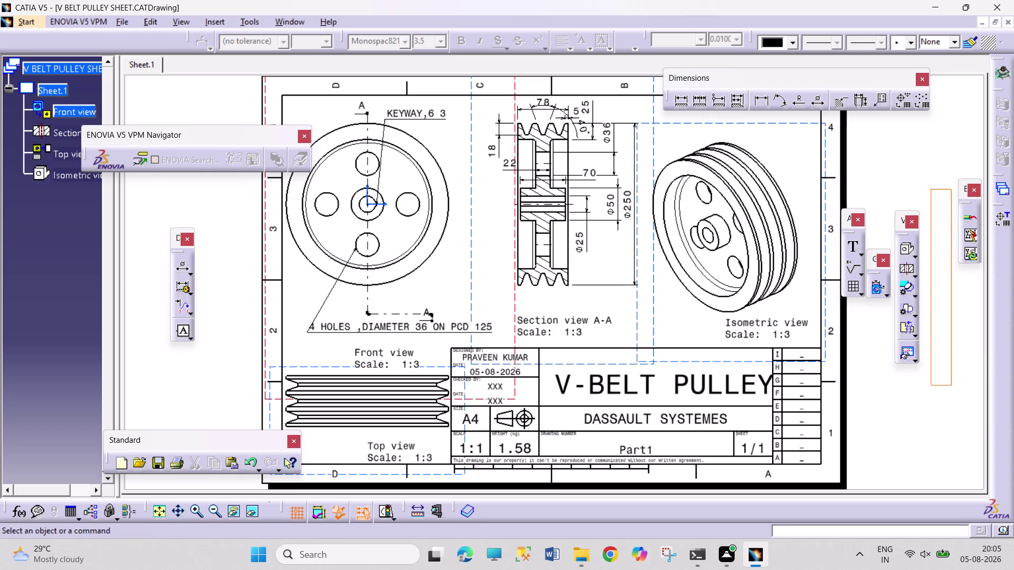
drag(918, 167, 952, 282)
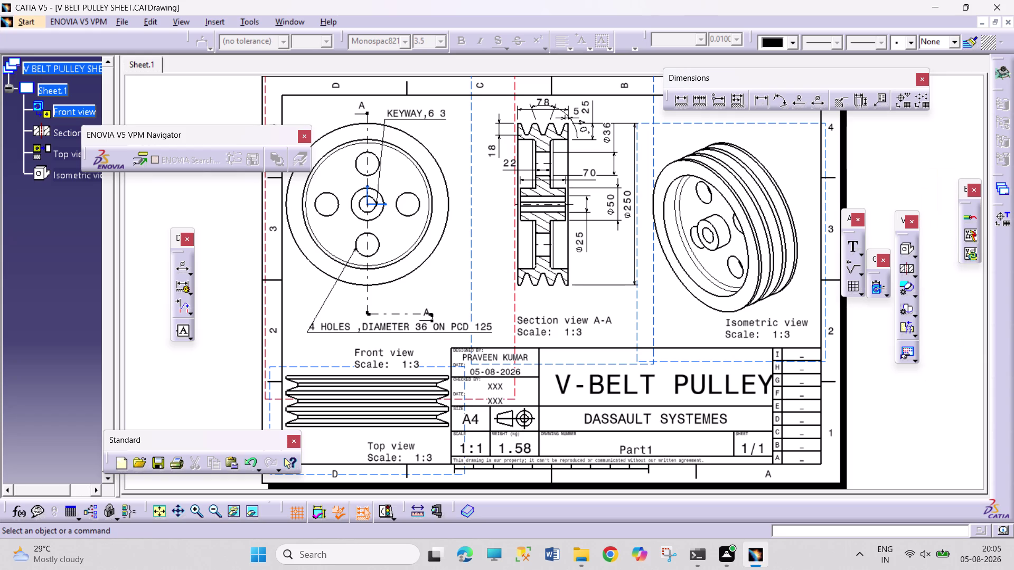
drag(952, 281, 954, 412)
drag(861, 319, 887, 402)
drag(886, 402, 886, 477)
drag(886, 477, 888, 478)
drag(932, 279, 965, 460)
drag(965, 459, 959, 466)
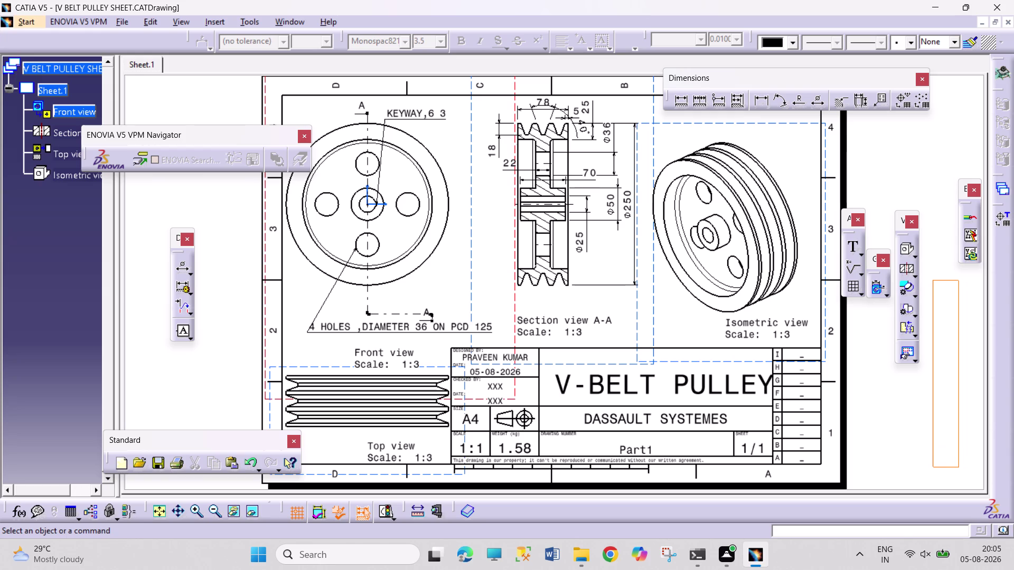
drag(958, 466, 961, 466)
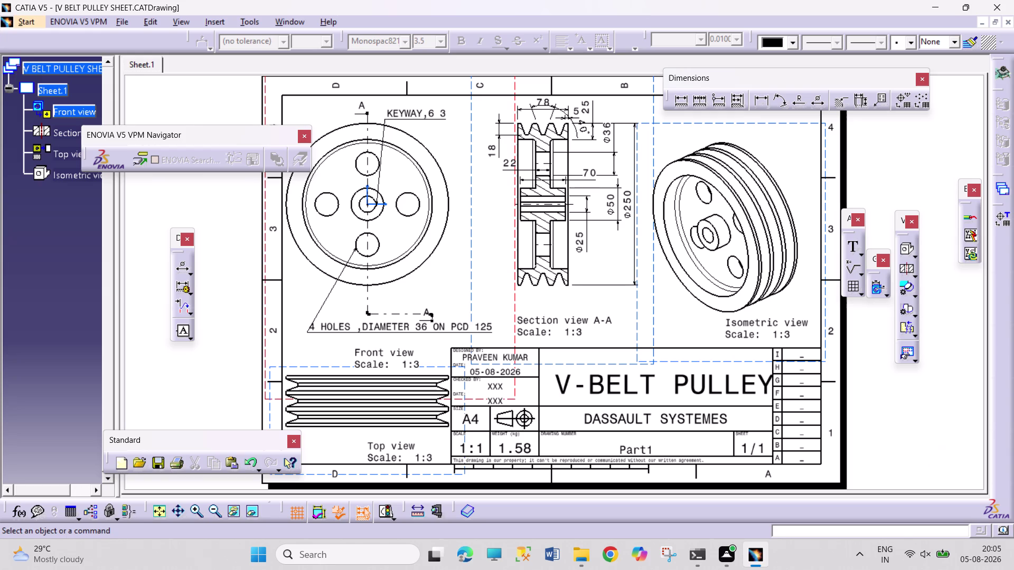
drag(922, 198, 953, 397)
drag(927, 160, 930, 221)
drag(930, 221, 951, 404)
drag(929, 212, 952, 340)
drag(952, 340, 952, 365)
drag(905, 125, 948, 390)
drag(914, 124, 916, 178)
drag(916, 178, 944, 380)
drag(912, 132, 936, 217)
drag(935, 218, 950, 362)
drag(918, 154, 941, 247)
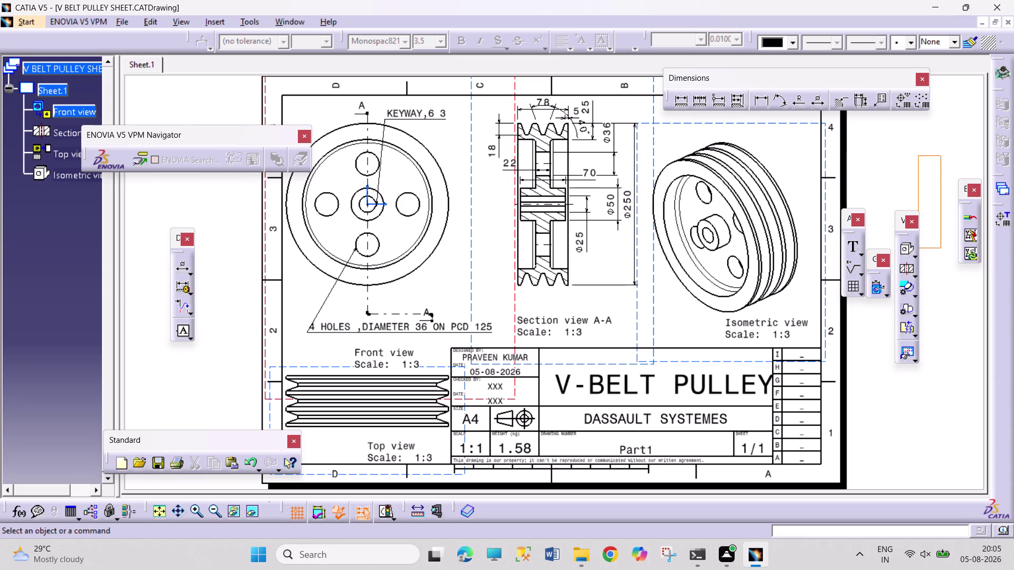
drag(940, 248, 964, 395)
drag(920, 151, 925, 184)
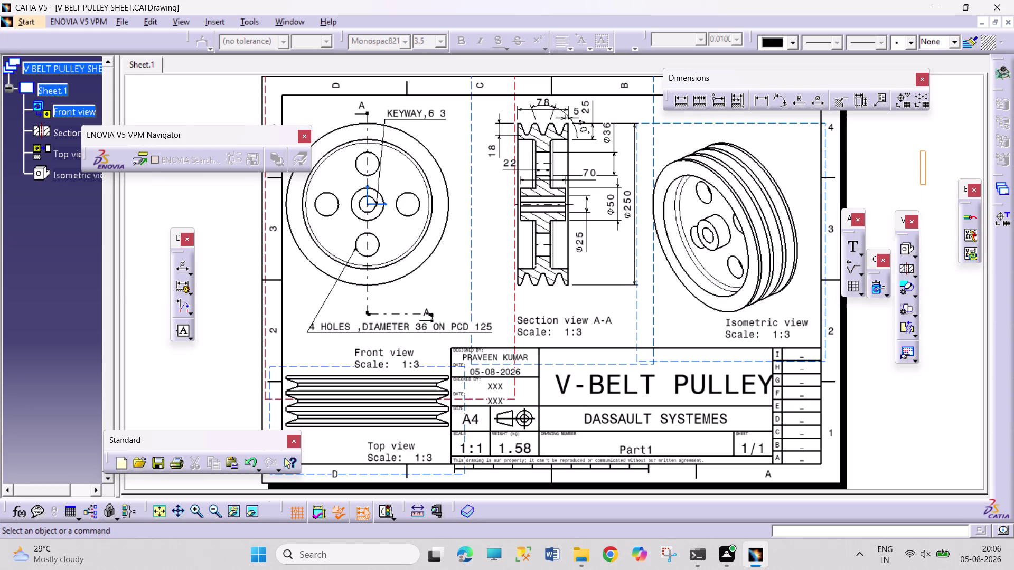
drag(925, 185, 950, 402)
drag(876, 130, 949, 381)
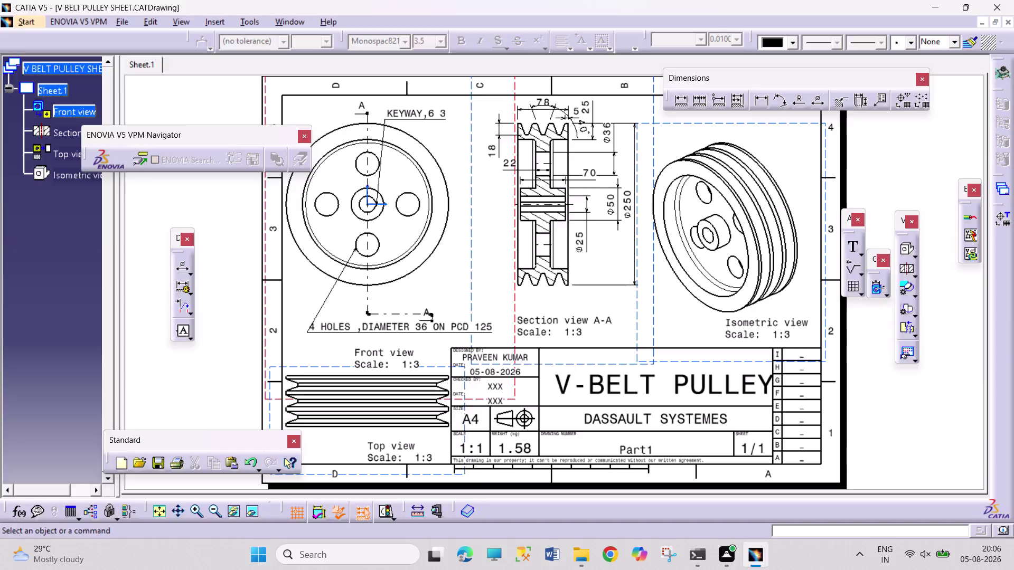
drag(949, 381, 949, 378)
drag(914, 126, 952, 303)
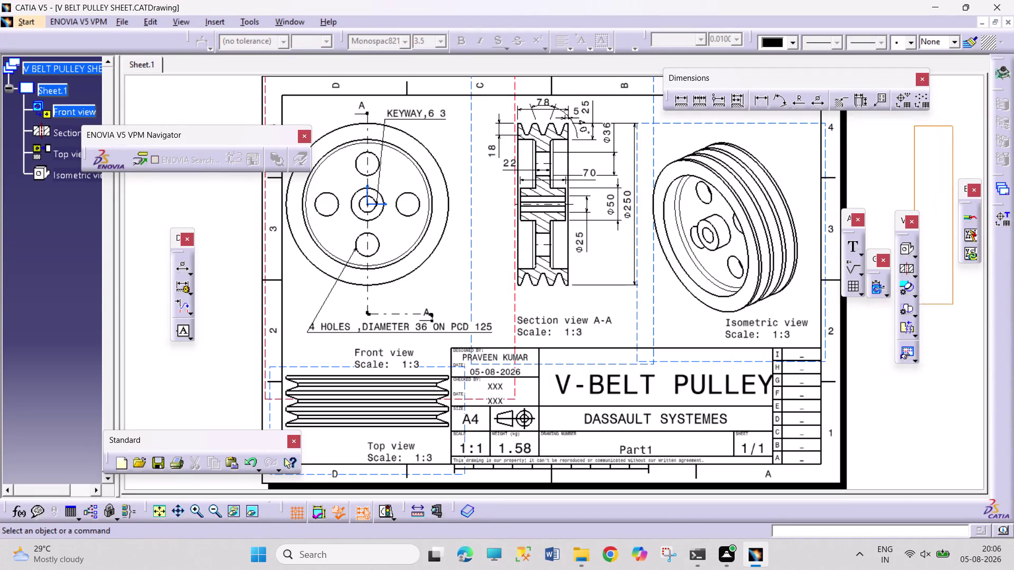
drag(952, 303, 943, 375)
drag(907, 125, 945, 223)
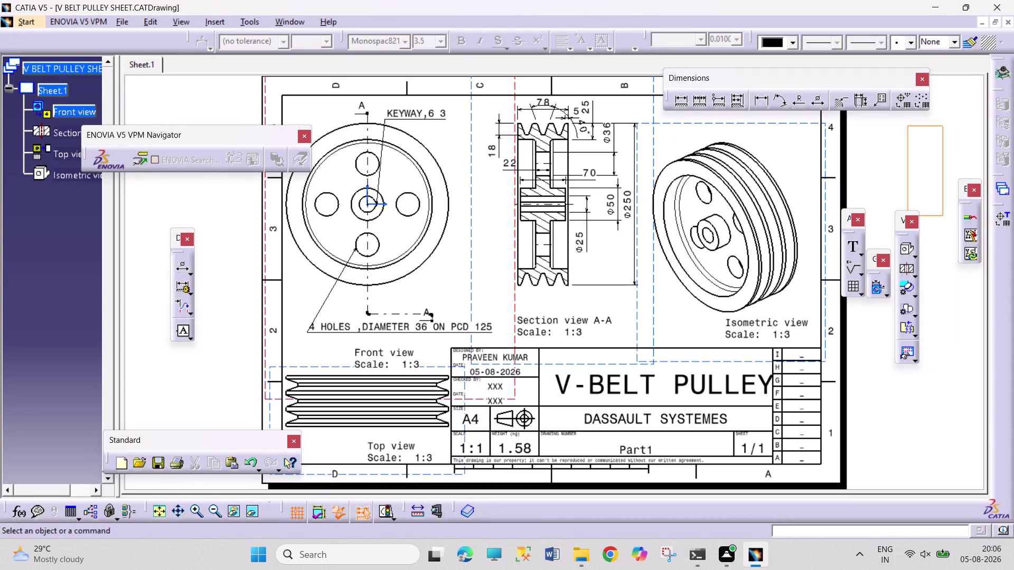
drag(945, 223, 943, 392)
drag(926, 167, 949, 330)
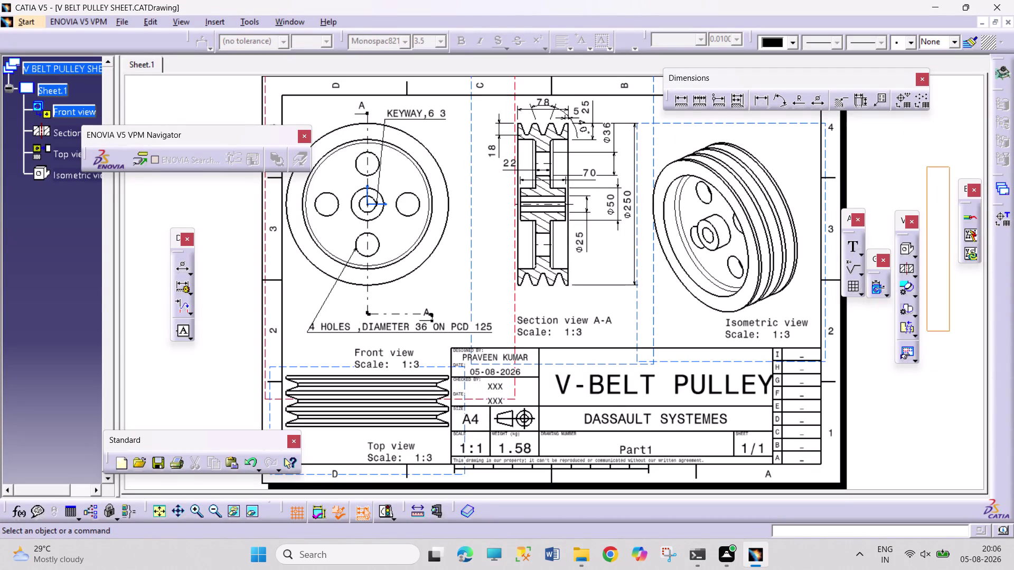
drag(949, 330, 945, 383)
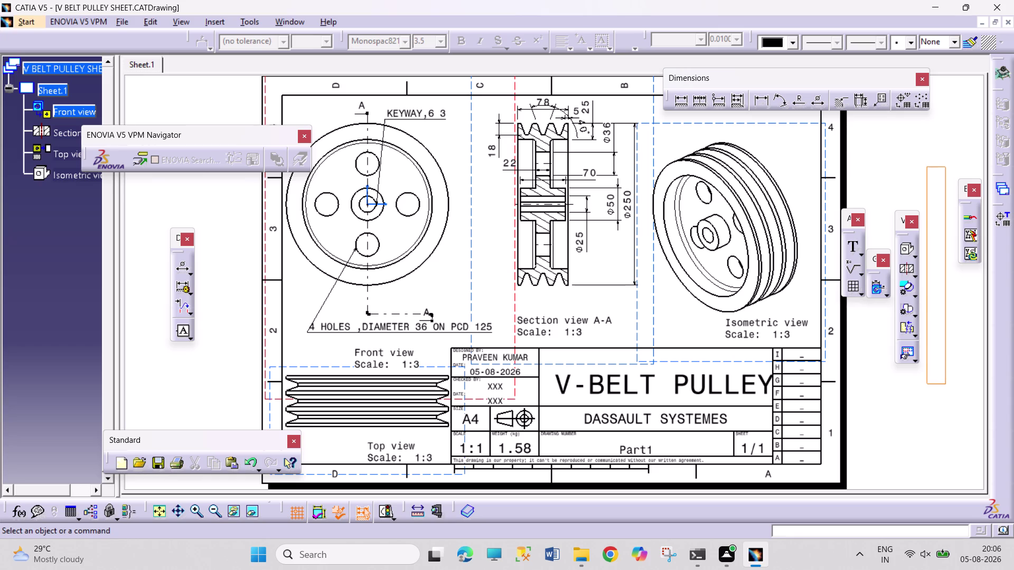
drag(945, 384, 945, 387)
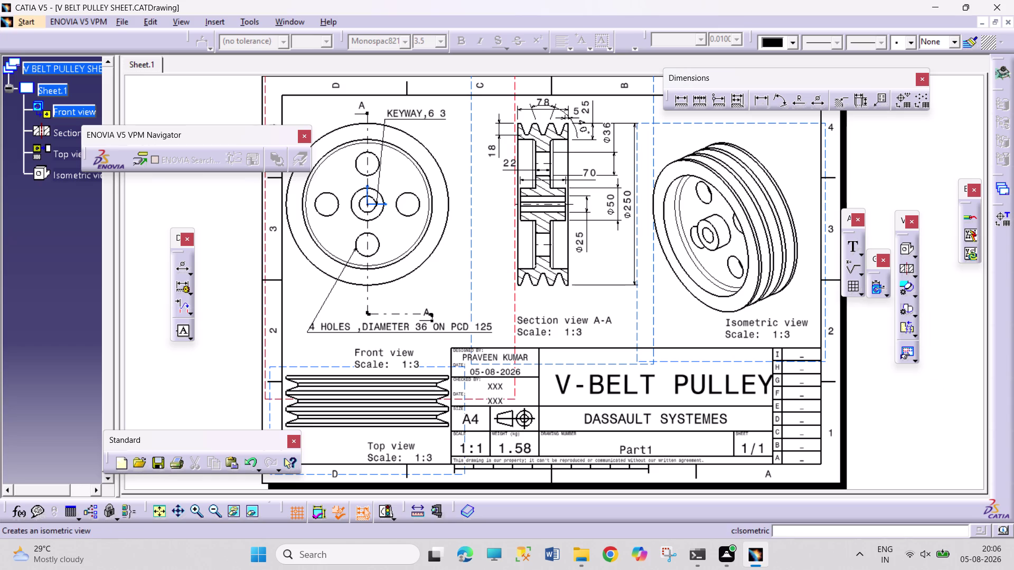
drag(916, 160, 941, 200)
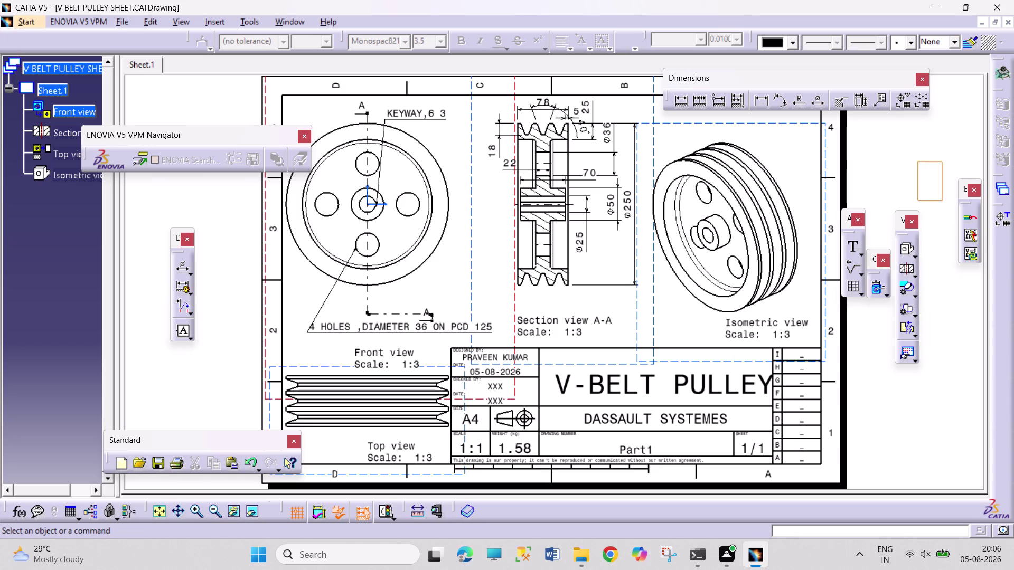
drag(942, 200, 958, 446)
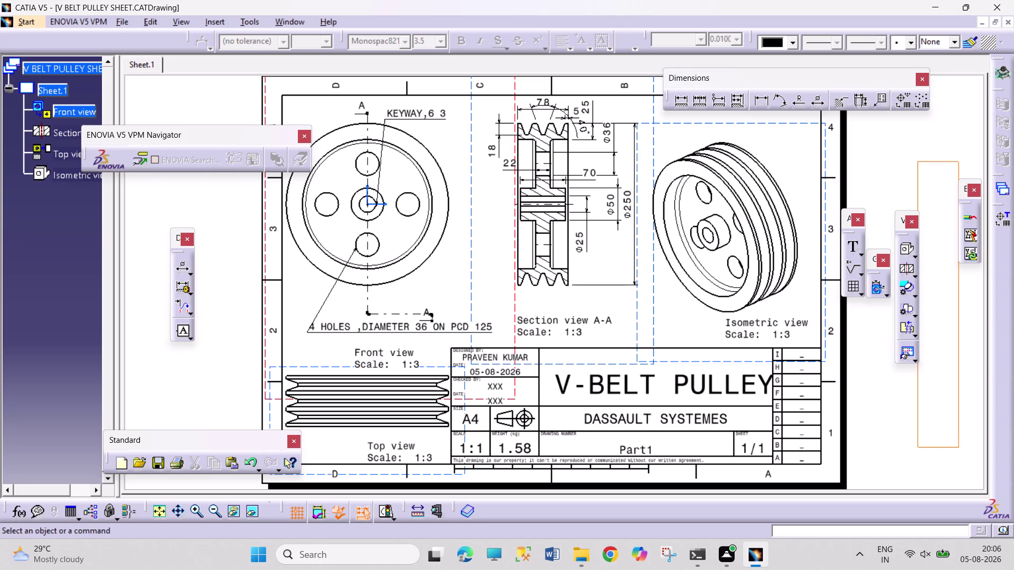
drag(929, 166, 954, 412)
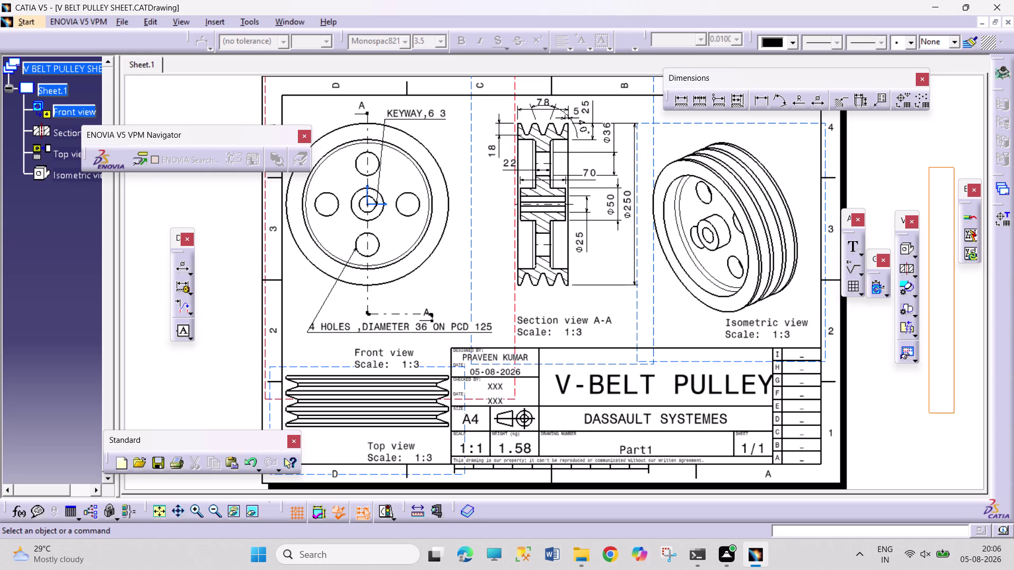
drag(953, 412, 953, 413)
drag(917, 167, 924, 182)
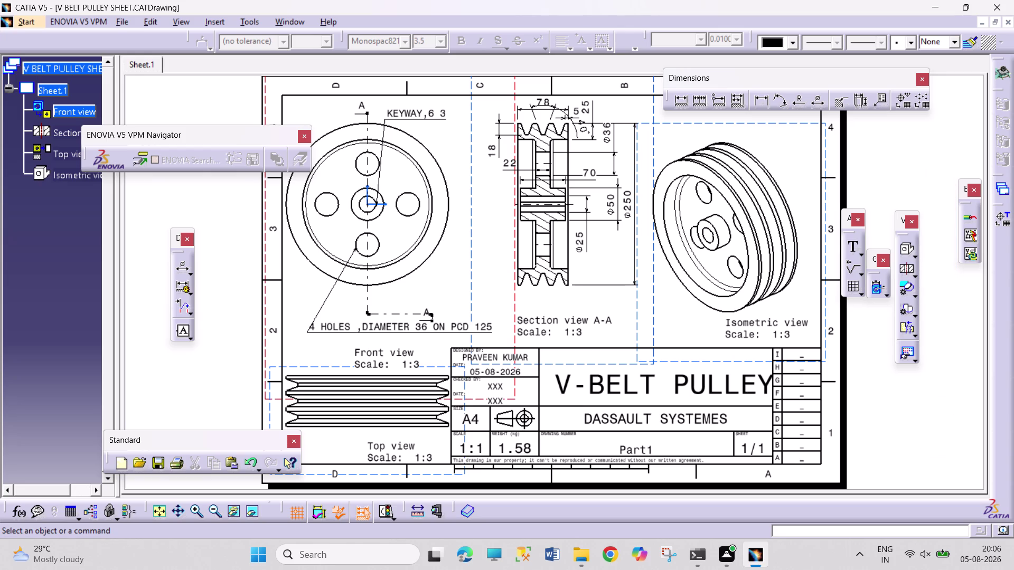
drag(924, 182, 954, 435)
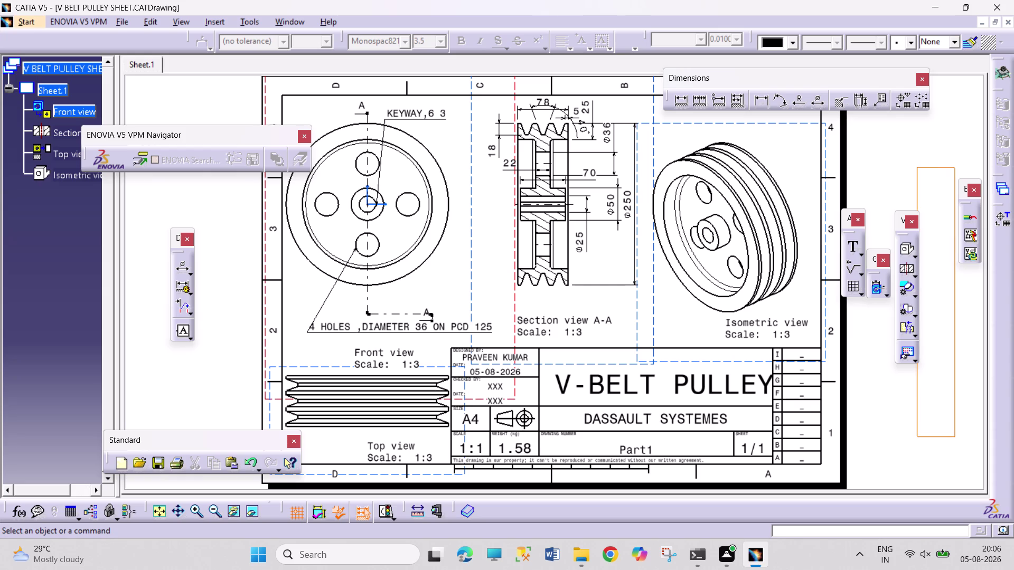
drag(954, 435, 956, 435)
drag(924, 173, 935, 200)
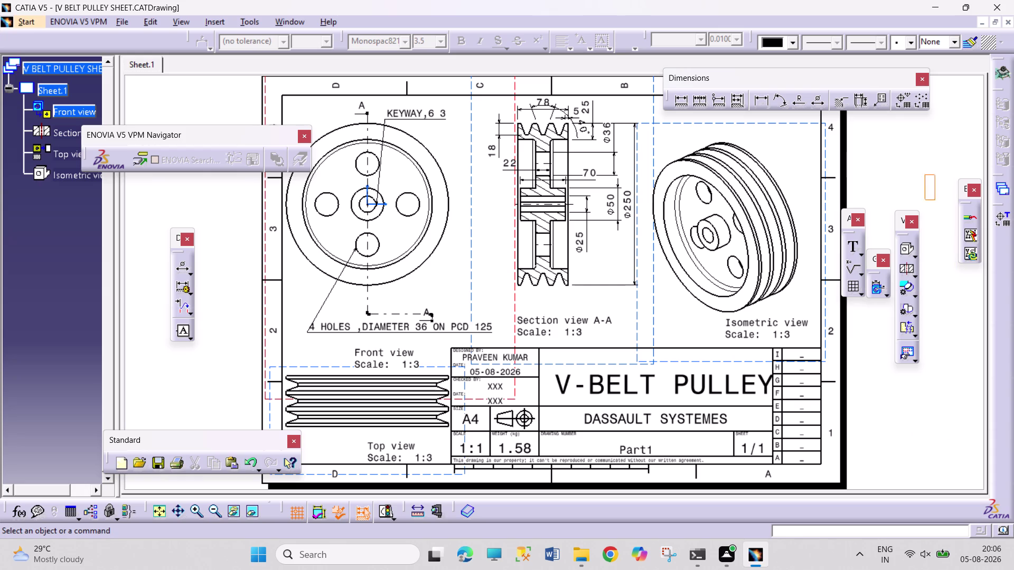
drag(935, 200, 954, 421)
drag(915, 154, 945, 230)
drag(946, 230, 958, 410)
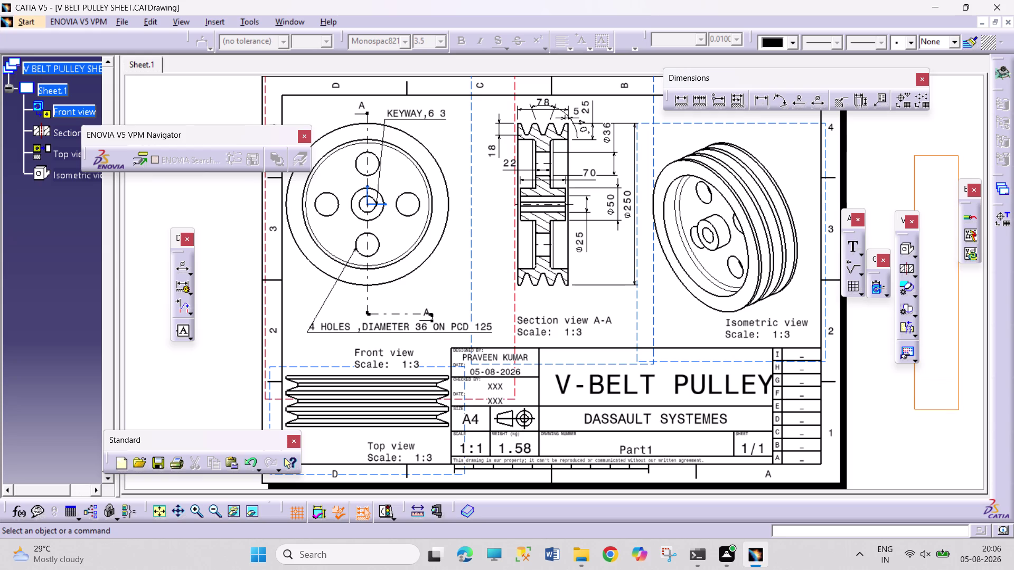
drag(918, 139, 942, 230)
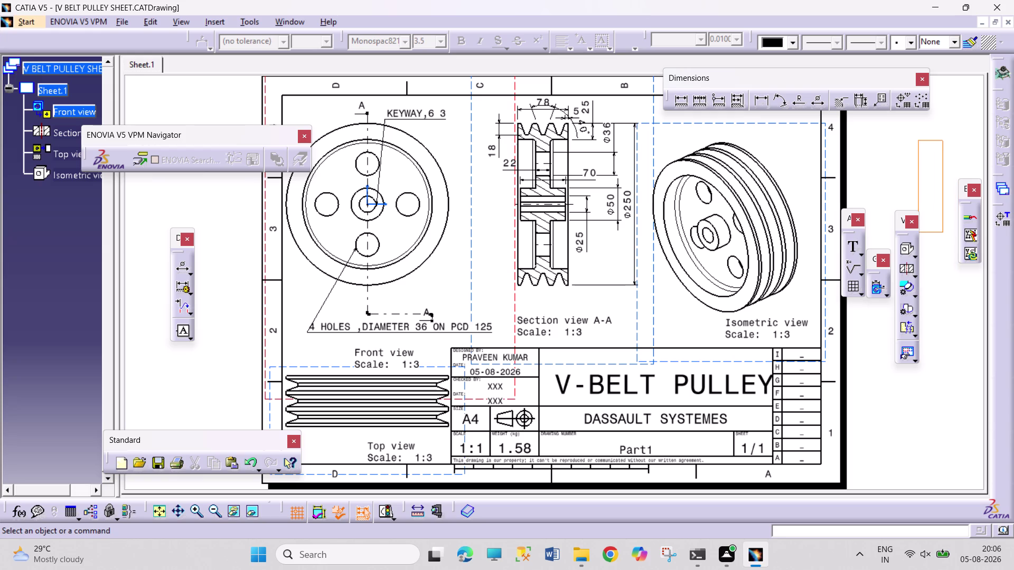
drag(923, 164, 956, 316)
drag(957, 316, 962, 429)
drag(925, 176, 951, 338)
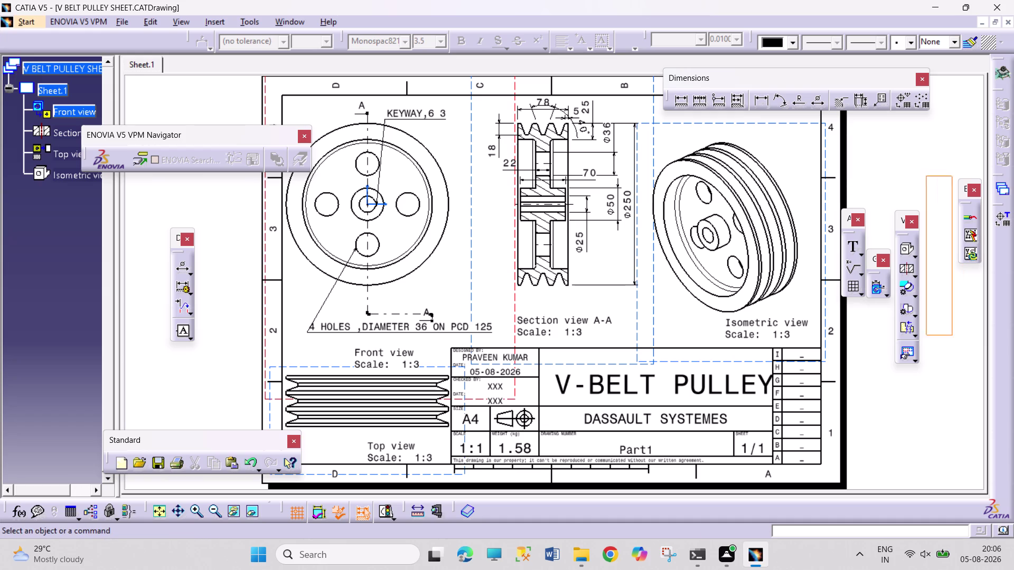
drag(951, 339, 919, 410)
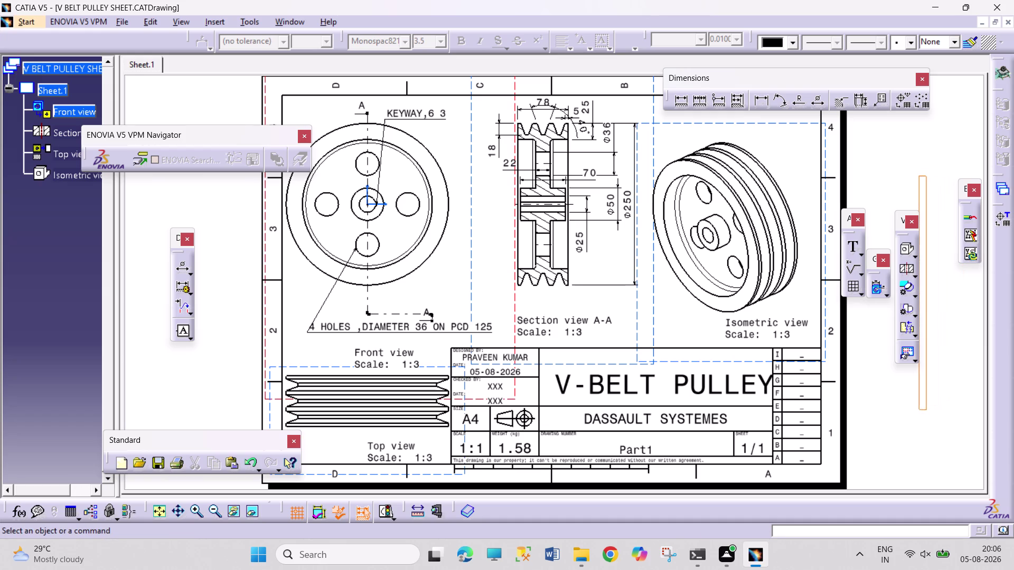
drag(919, 409, 955, 263)
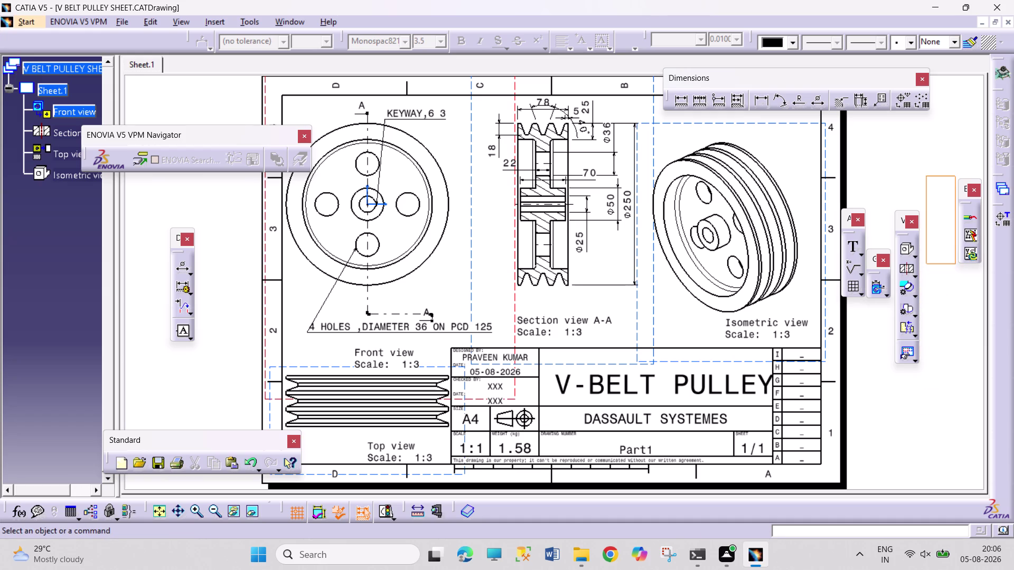
drag(955, 263, 943, 443)
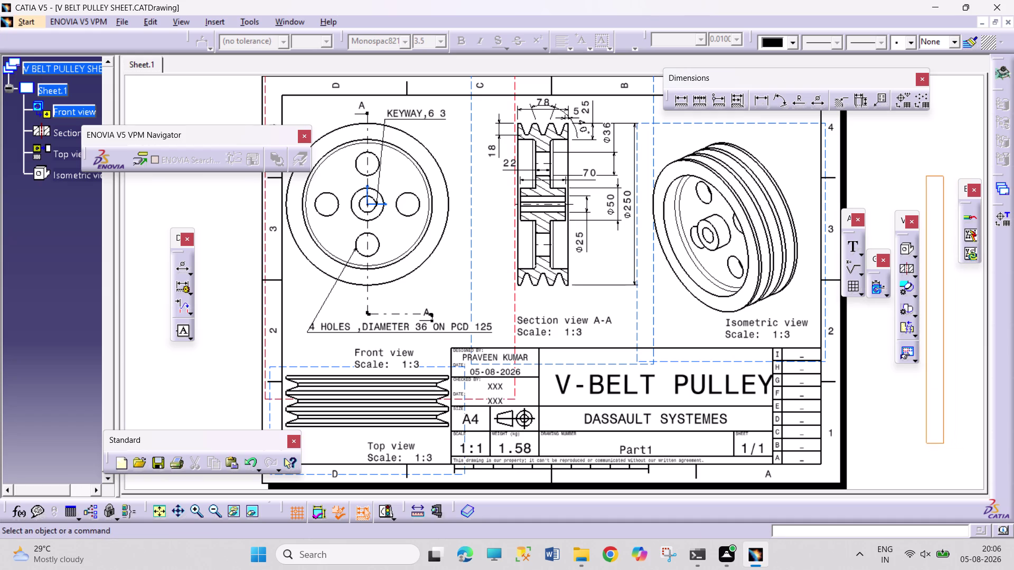
drag(943, 444, 949, 443)
drag(917, 137, 949, 271)
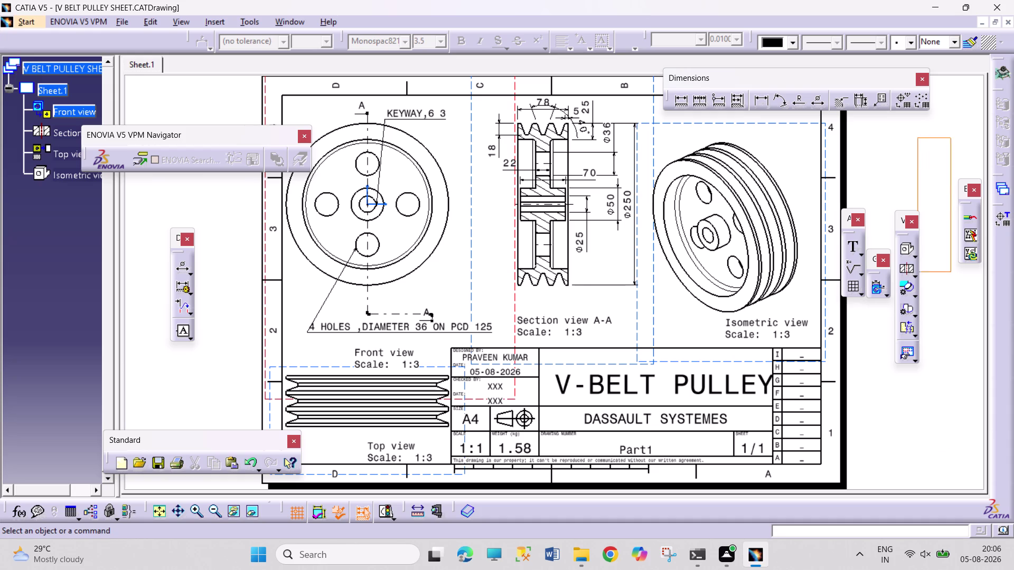
drag(950, 271, 971, 443)
drag(913, 139, 955, 374)
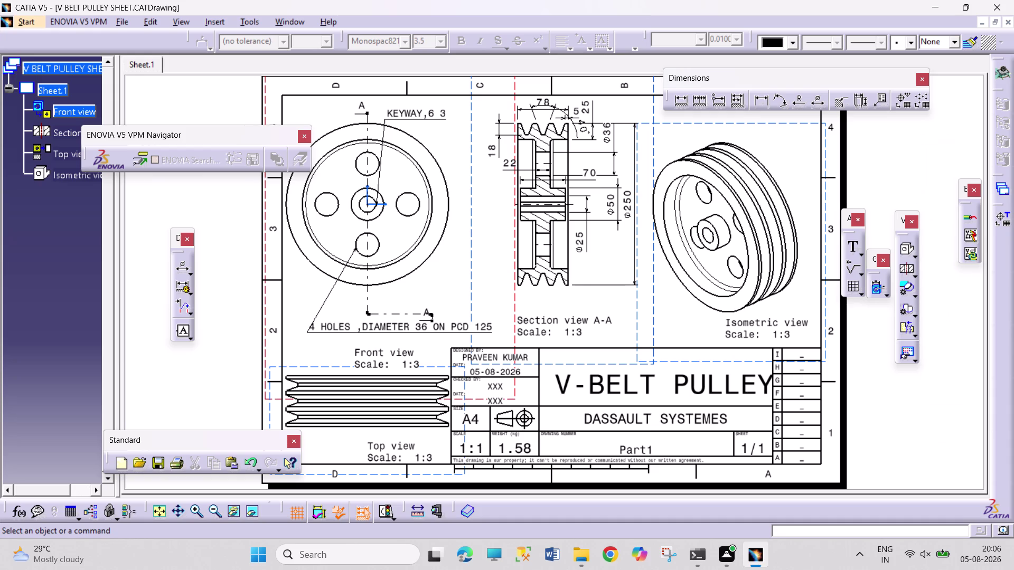
drag(955, 374, 957, 359)
drag(926, 172, 949, 442)
drag(924, 150, 936, 271)
drag(937, 271, 938, 416)
click(932, 157)
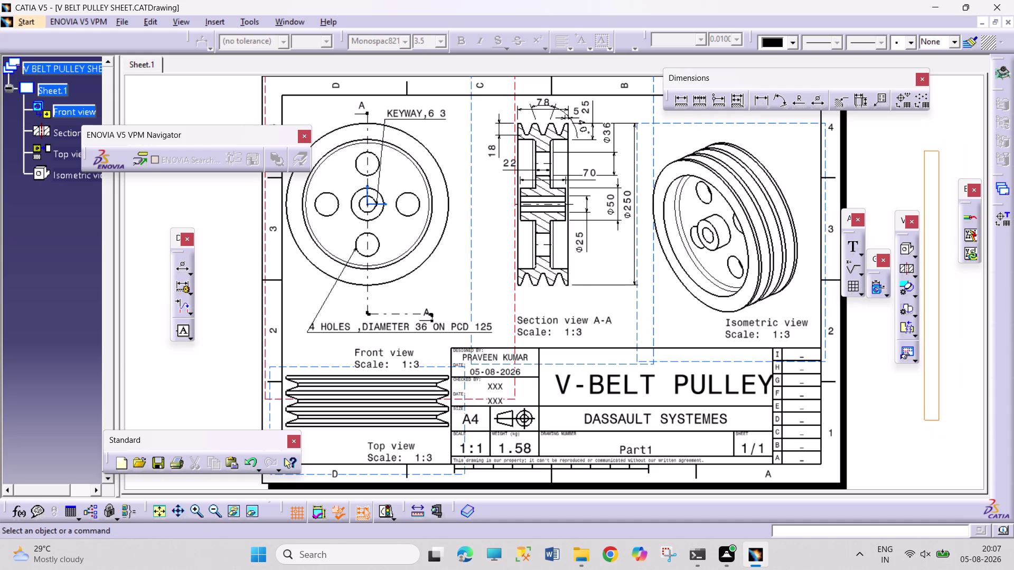
drag(923, 134, 939, 182)
drag(925, 138, 945, 194)
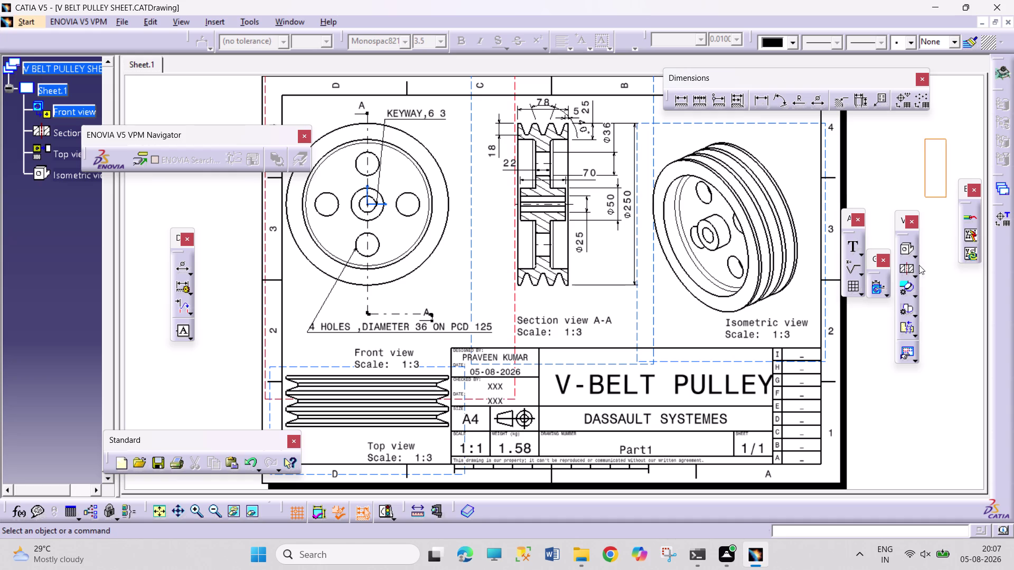